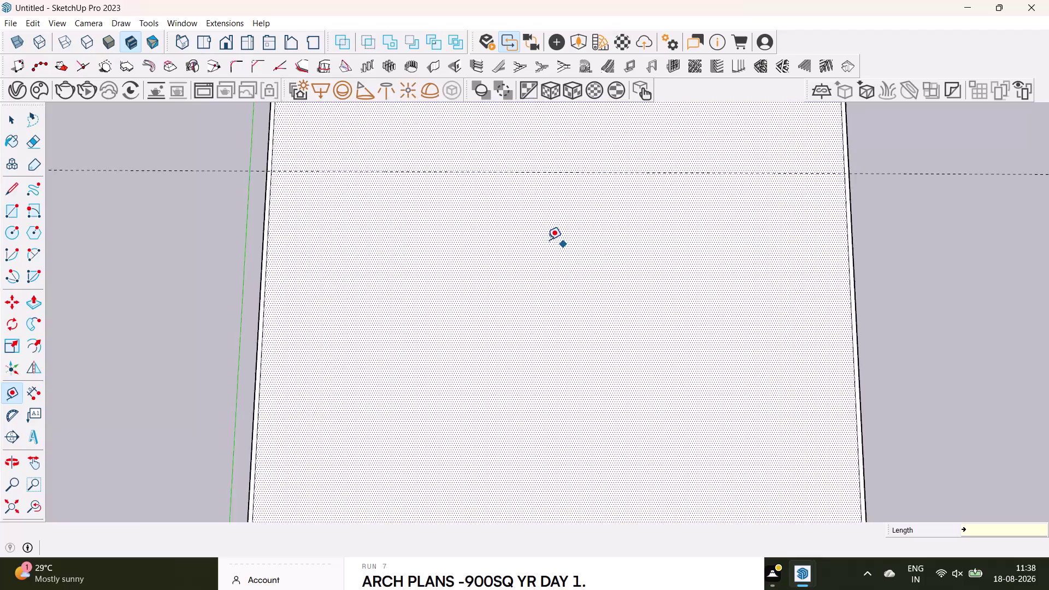
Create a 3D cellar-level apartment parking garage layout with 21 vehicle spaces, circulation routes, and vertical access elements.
Pan to the floor's top edge, cancelling and undoing a stray measurement.
scroll(down, 3)
scroll(up, 3)
middle_drag(512, 210, 580, 269)
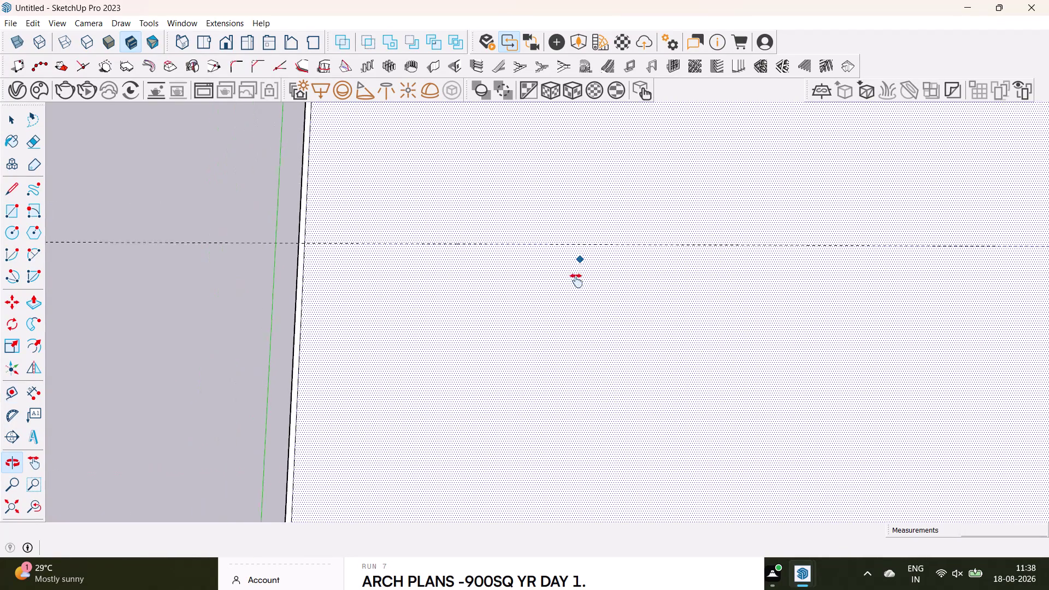
middle_drag(580, 270, 532, 335)
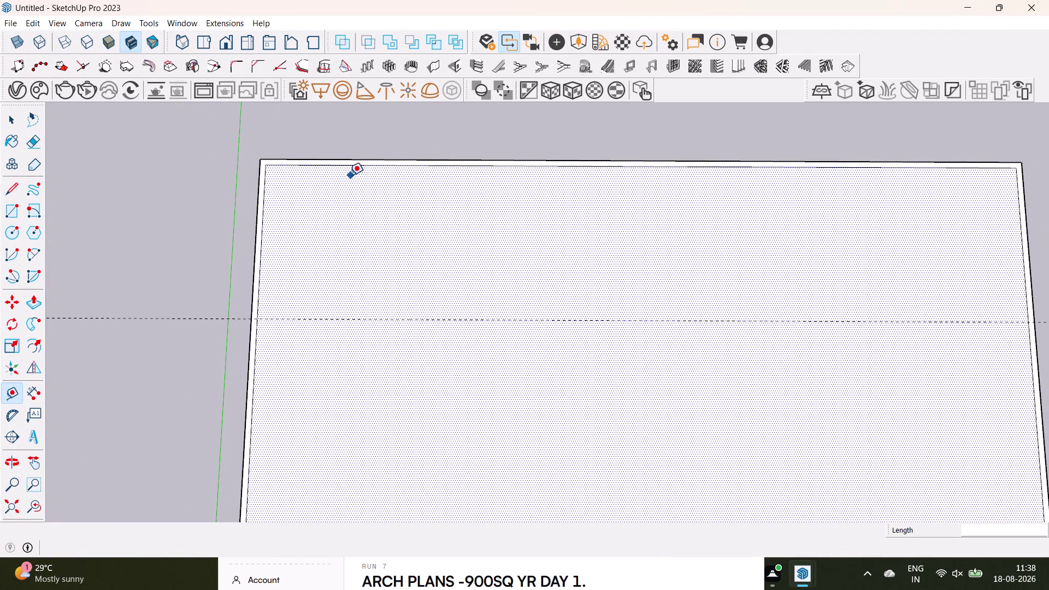
key(space)
key(ctrl+z)
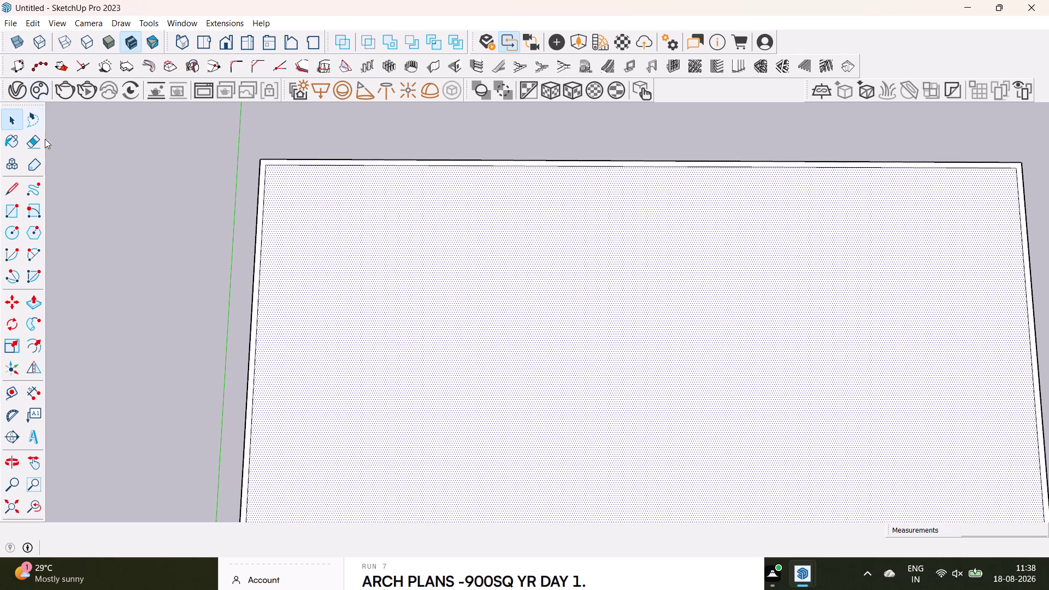
Try a 9" guide offset from the top edge, then undo it.
click(11, 395)
scroll(up, 3)
click(421, 161)
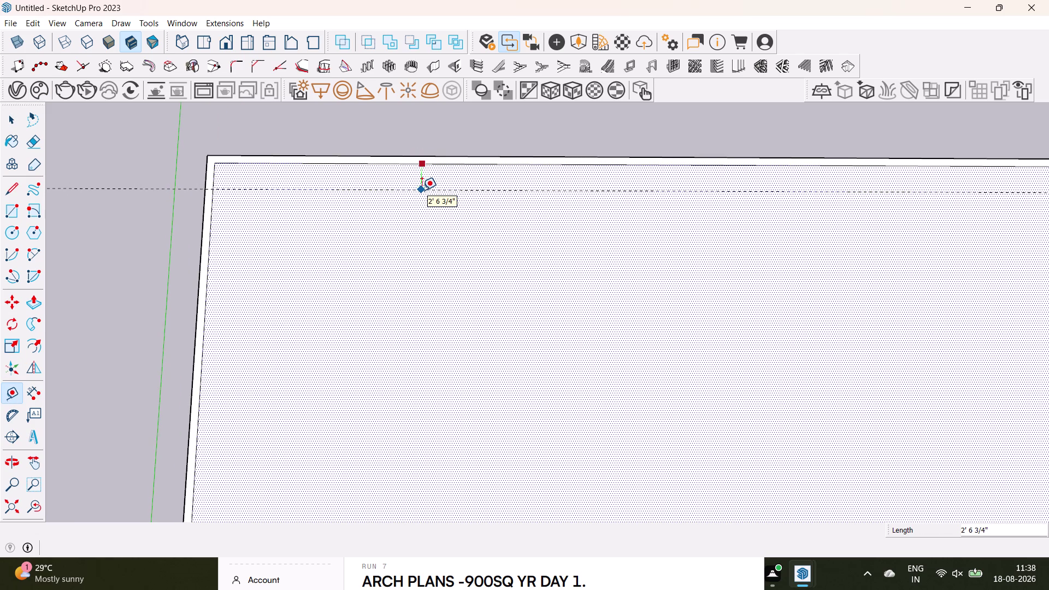
key(9)
key(shift+quotedbl)
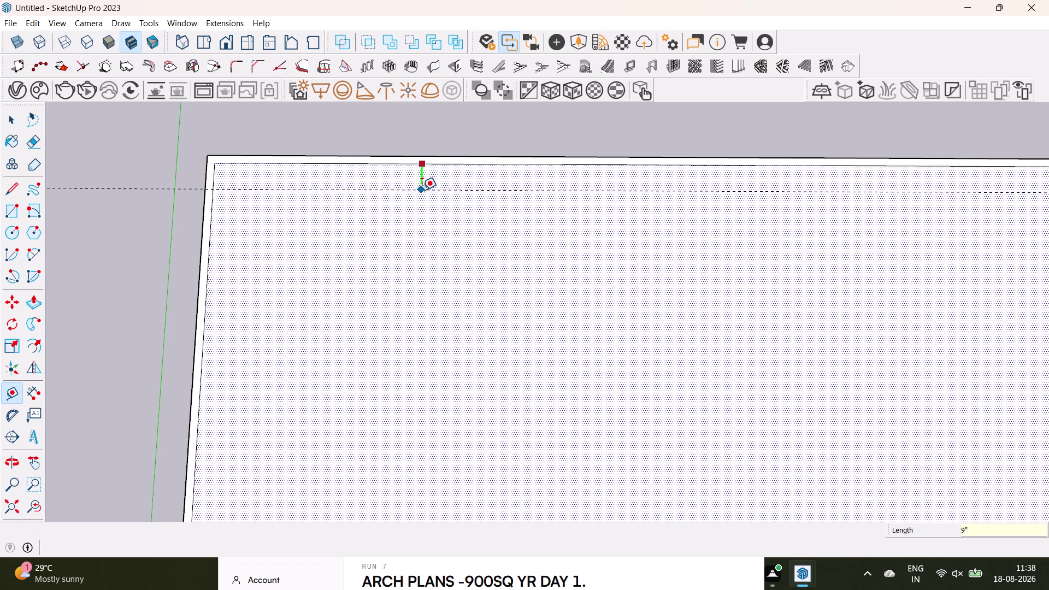
key(Return)
key(ctrl+z)
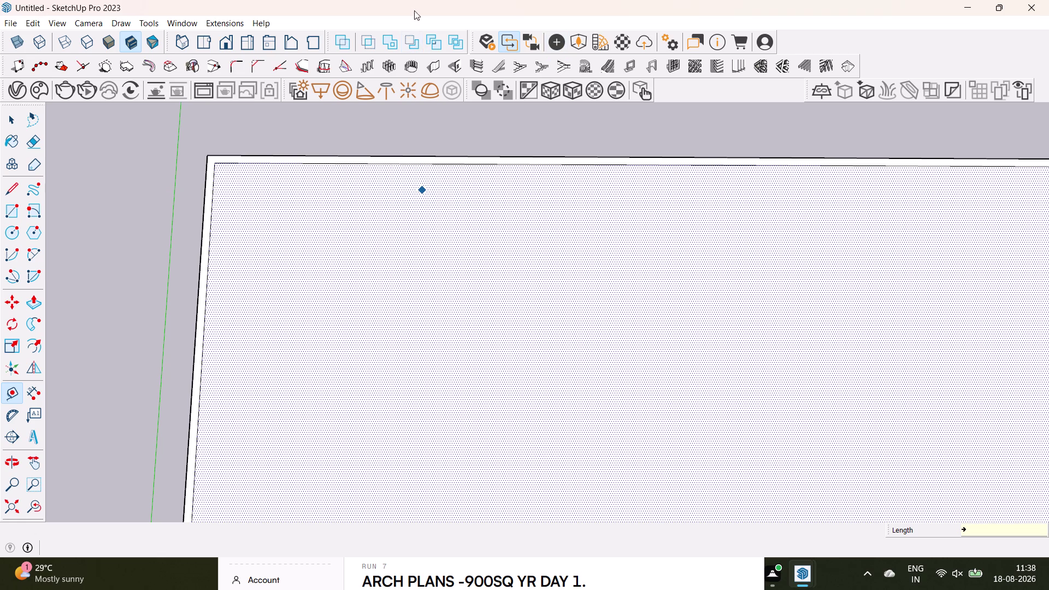
Place a guide 4' below the top edge.
click(462, 162)
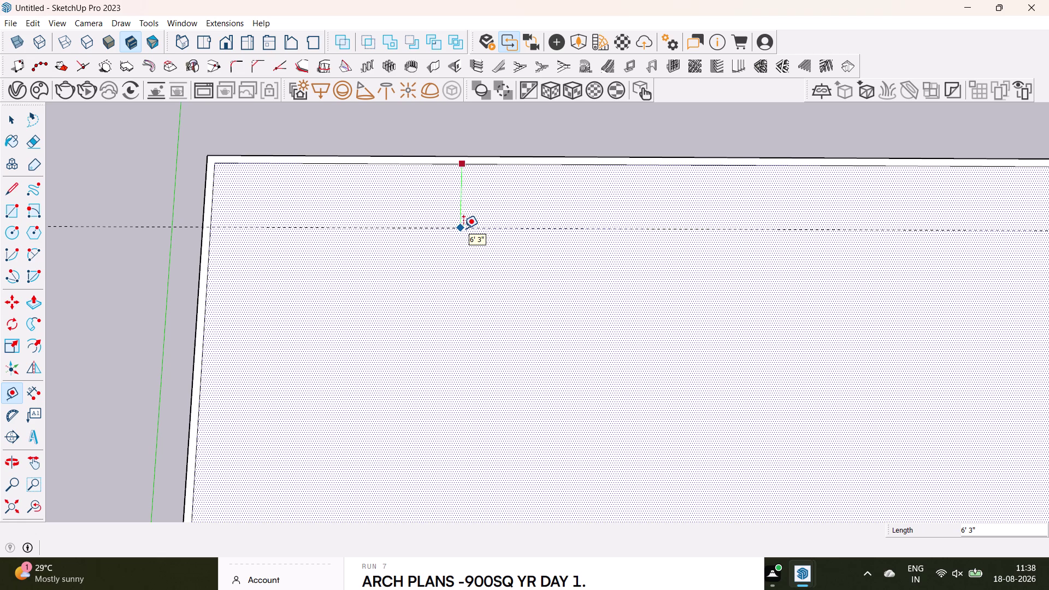
text(4')
key(Return)
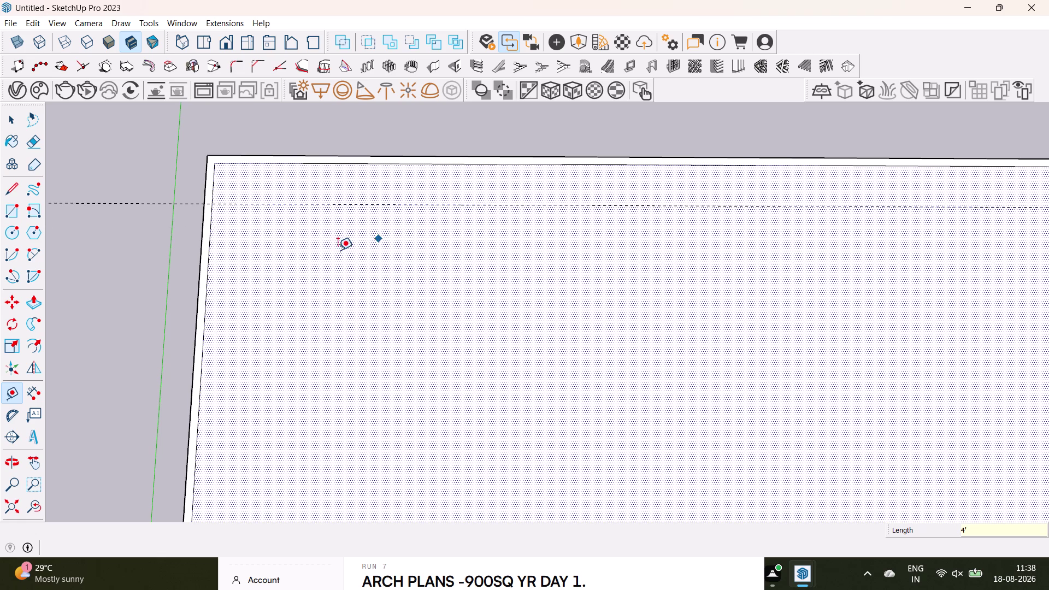
scroll(down, 3)
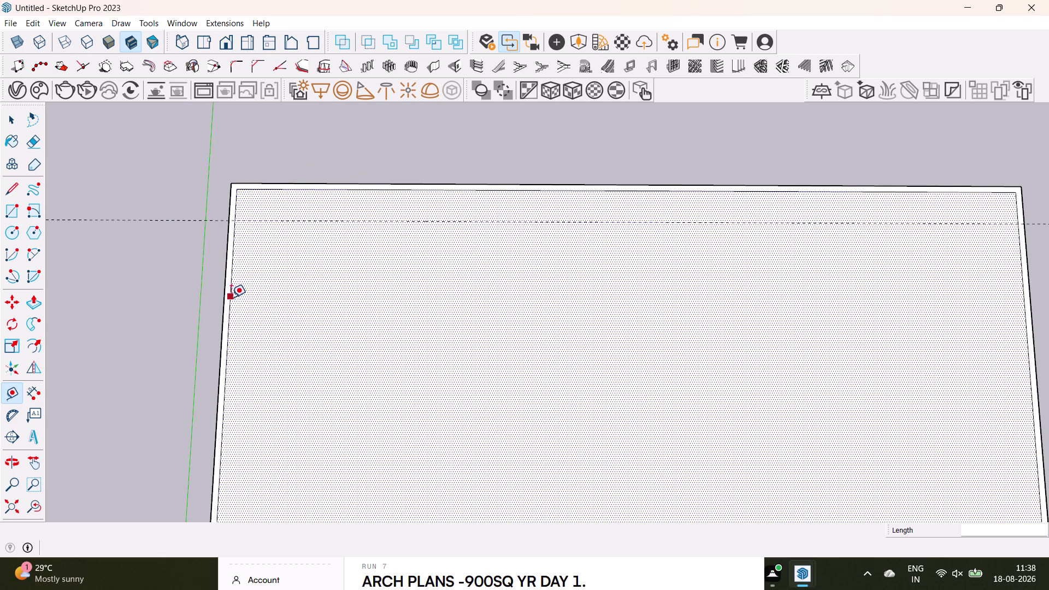
Place a guide 20' below the upper guide, correcting a mistyped 21.
click(344, 221)
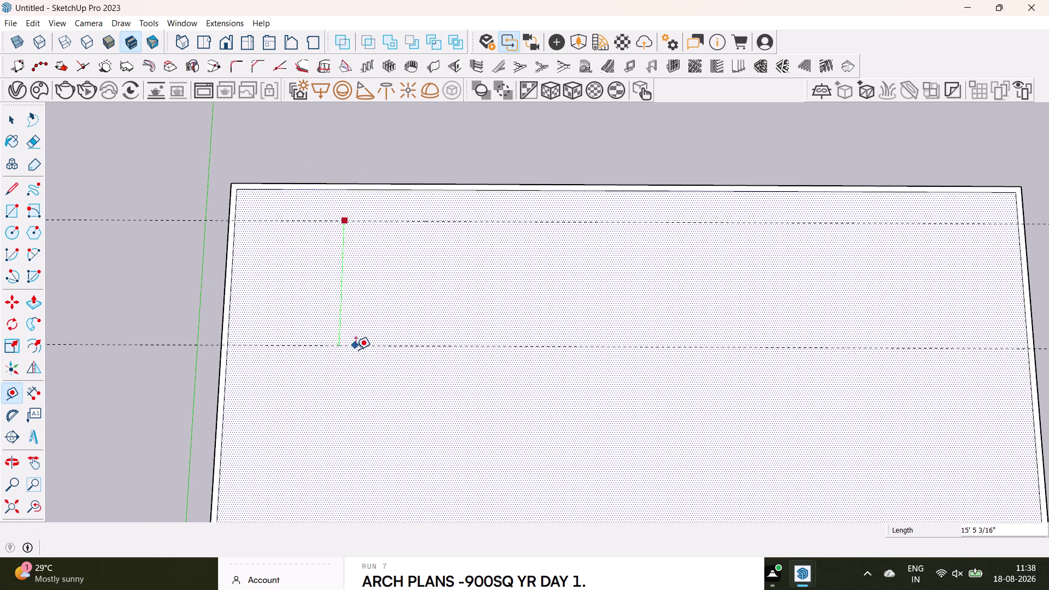
text(21)
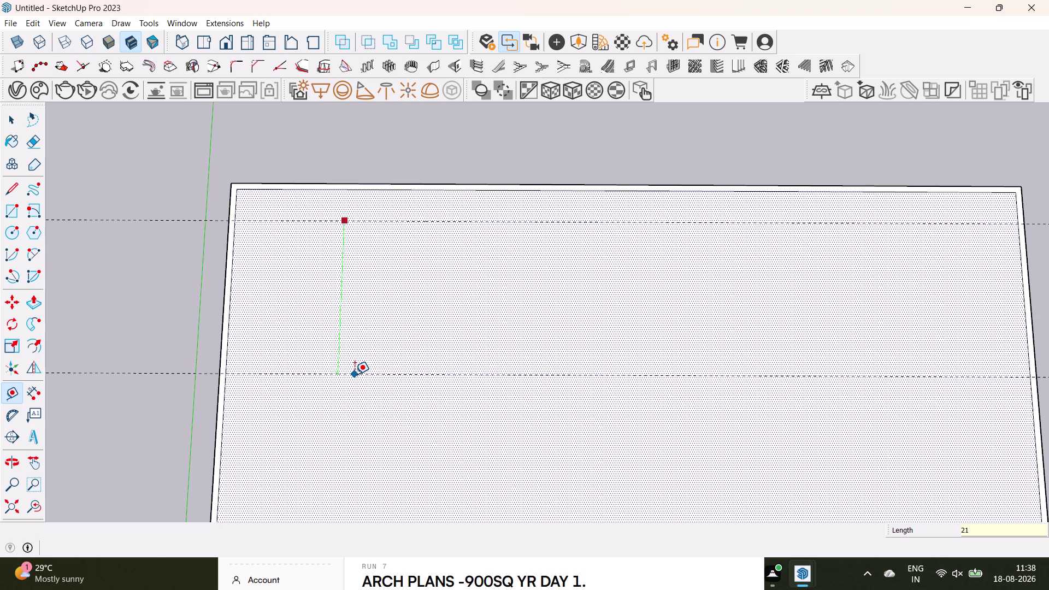
key(BackSpace)
key(0)
key(apostrophe)
key(Return)
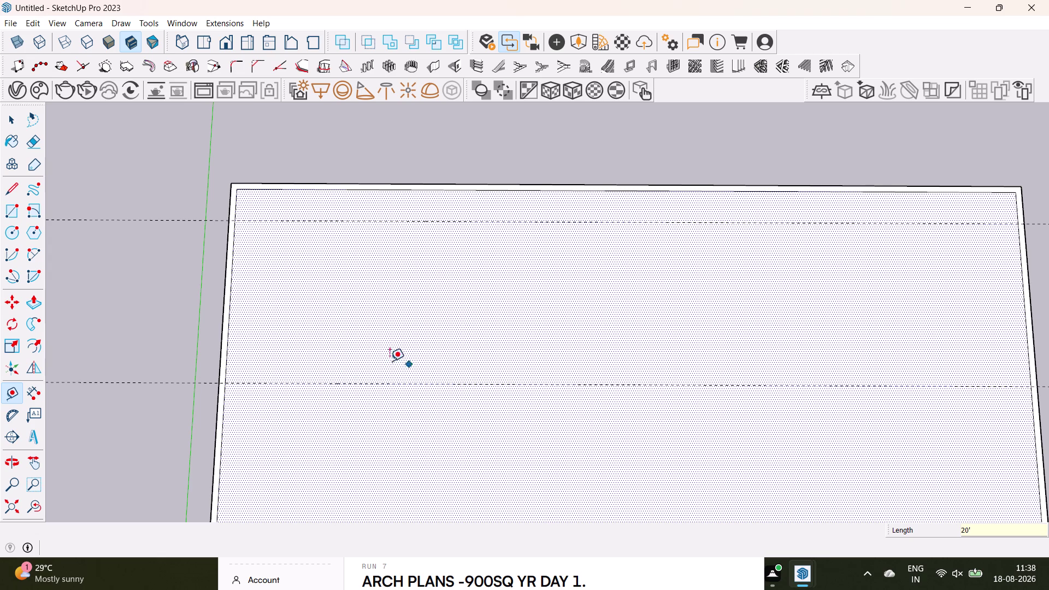
Add a 9" wall-thickness guide below the new middle guide.
click(413, 383)
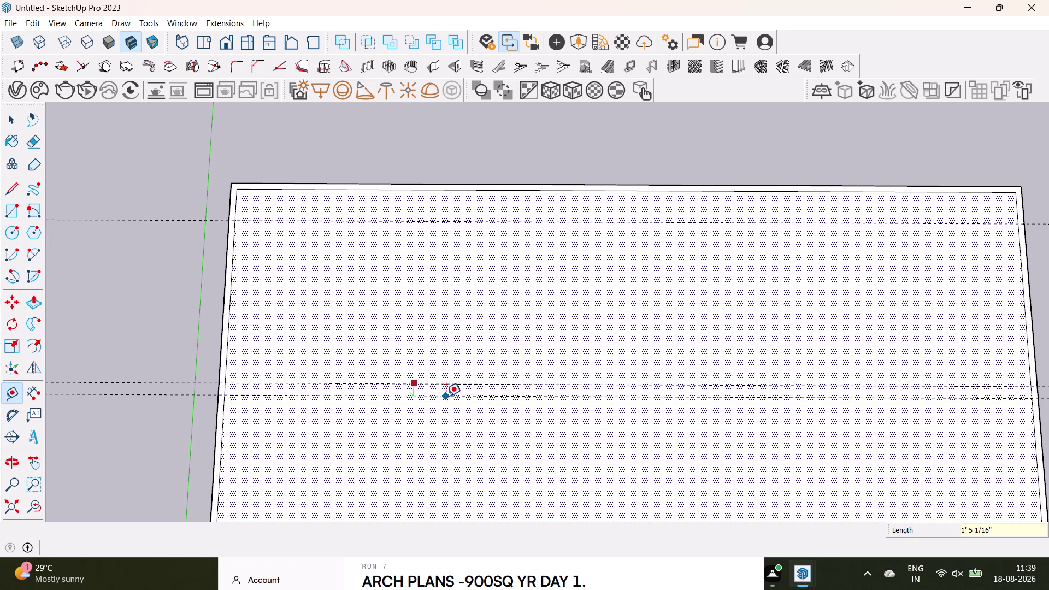
text(9")
key(Return)
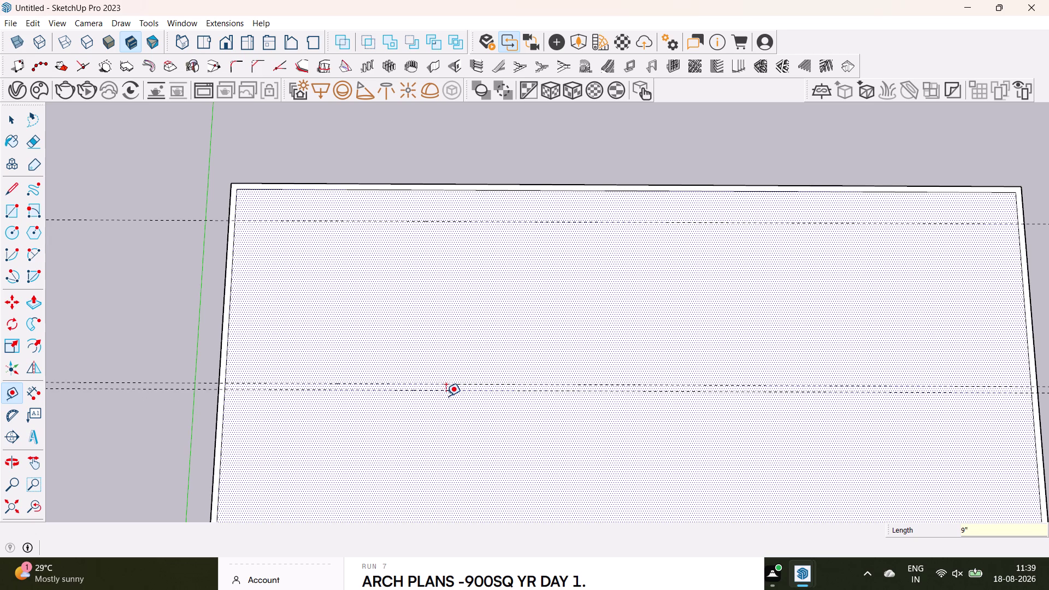
scroll(down, 3)
Place a guide 15' below the lower middle guide and frame the bottom edge.
middle_drag(487, 433, 488, 308)
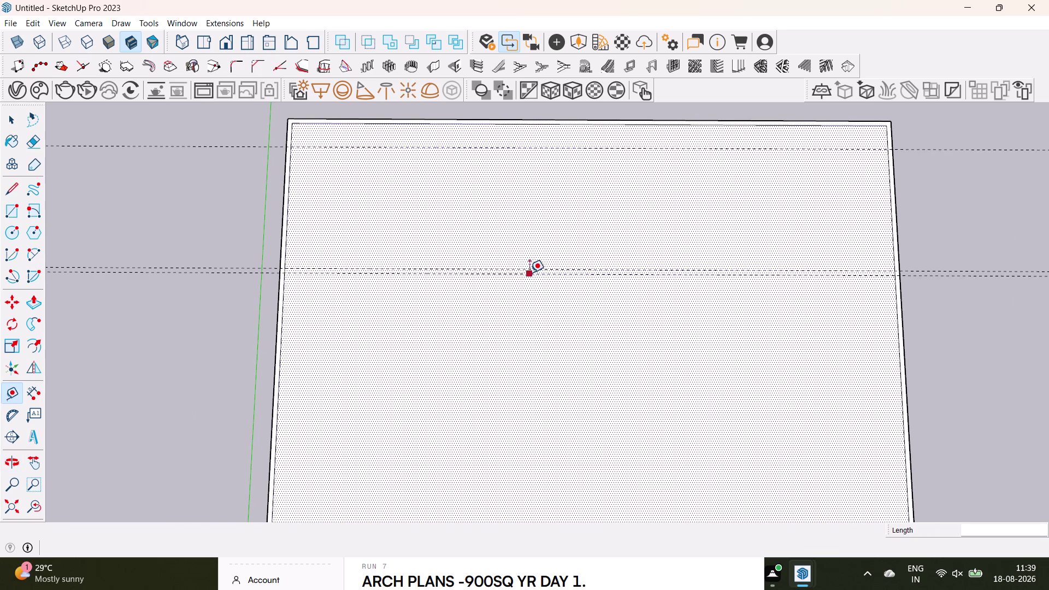
click(529, 273)
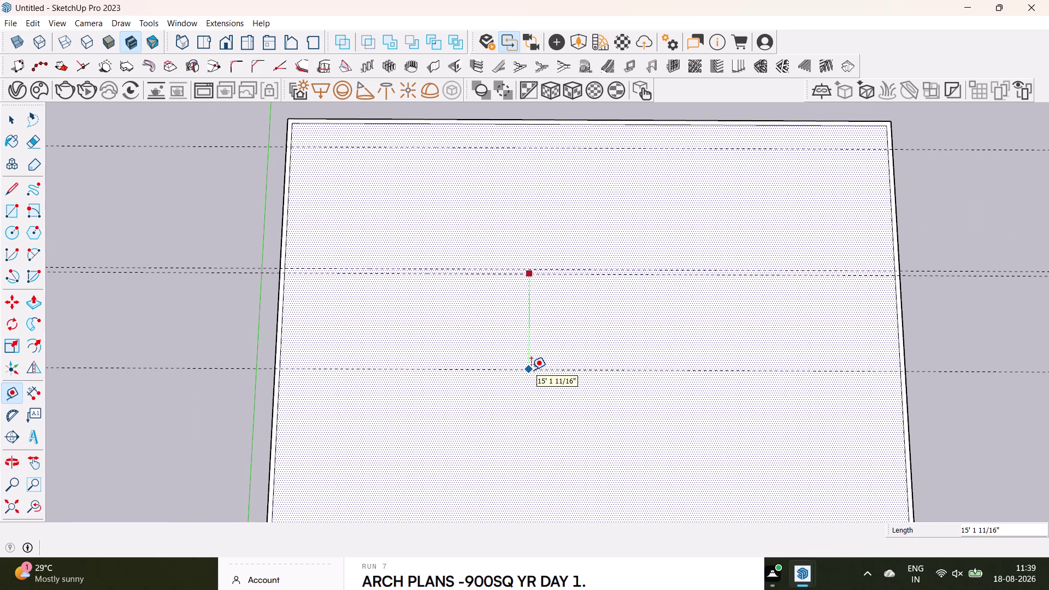
text(1)
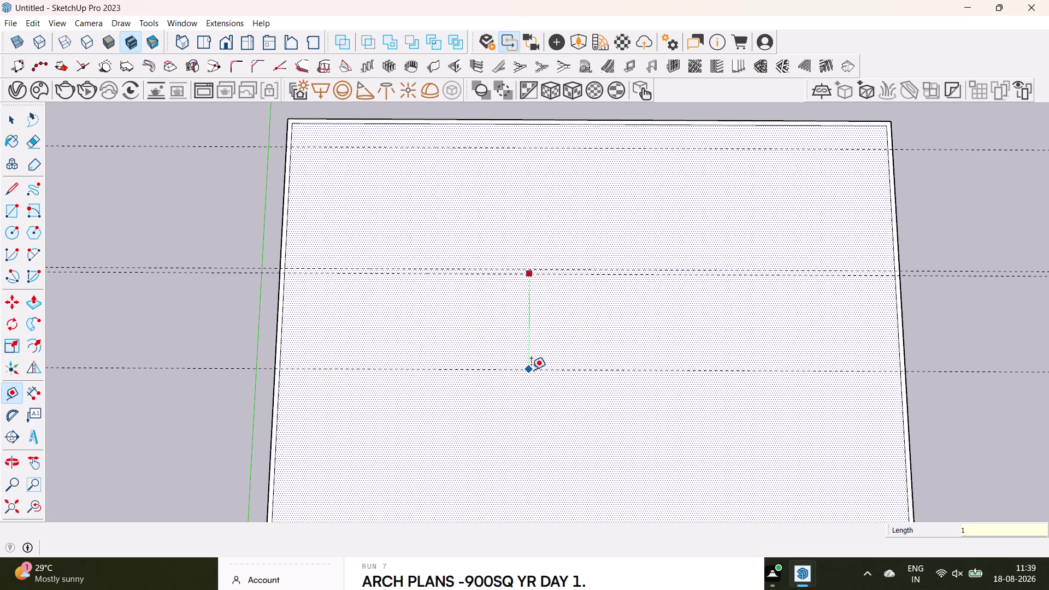
text(5')
key(Return)
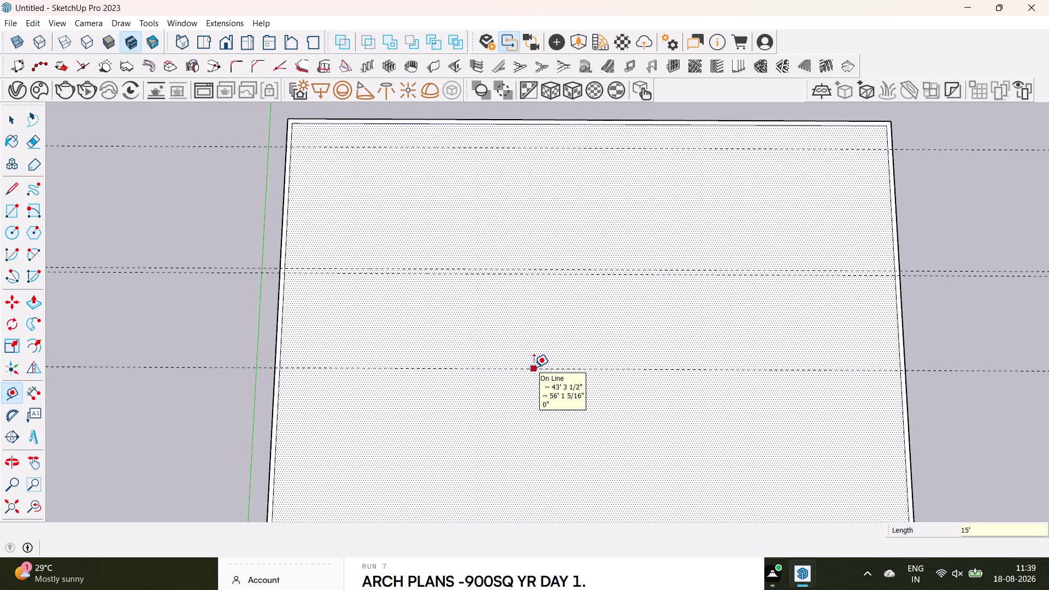
scroll(down, 3)
middle_drag(500, 428, 501, 404)
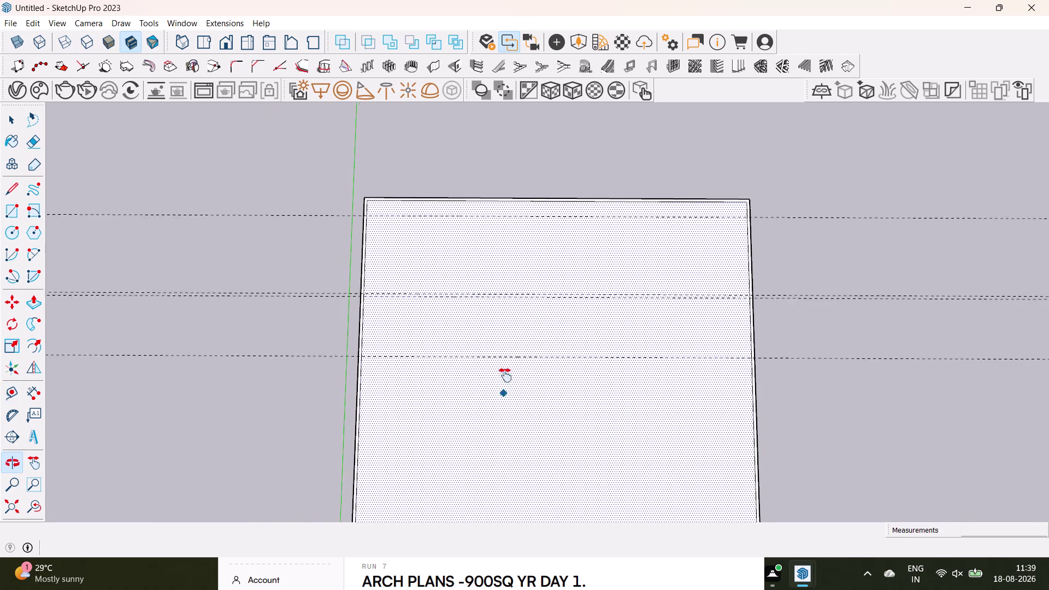
middle_drag(501, 403, 511, 284)
Place trial vertical guides from the left edge, then undo them.
click(368, 342)
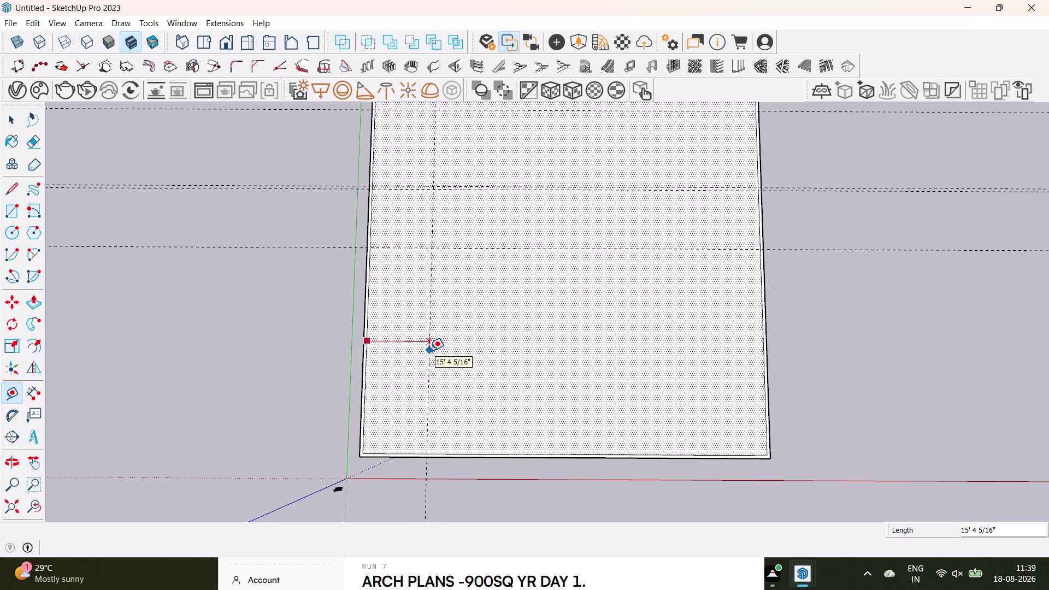
click(438, 356)
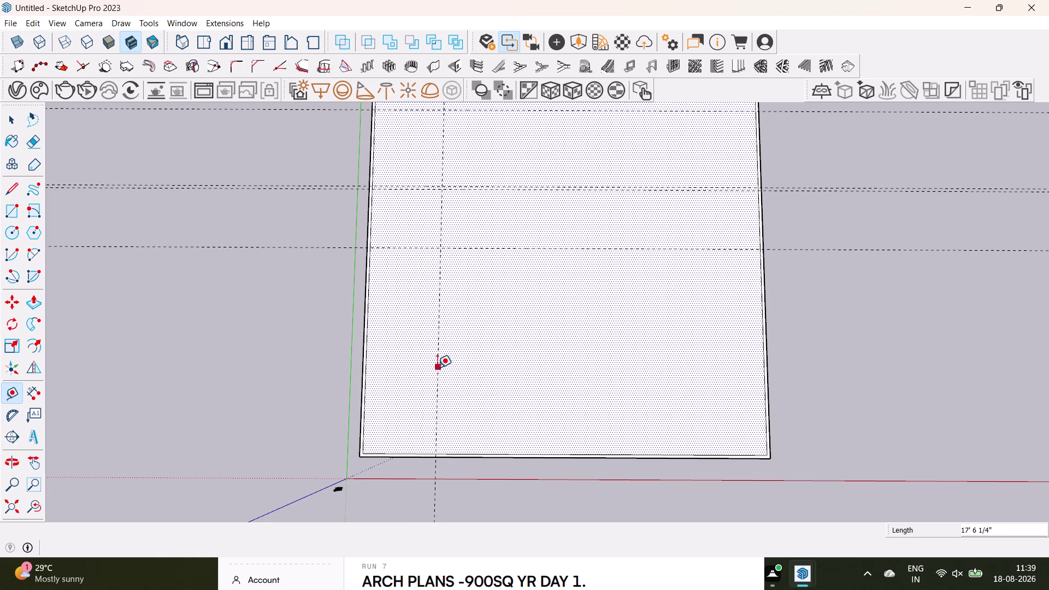
click(435, 366)
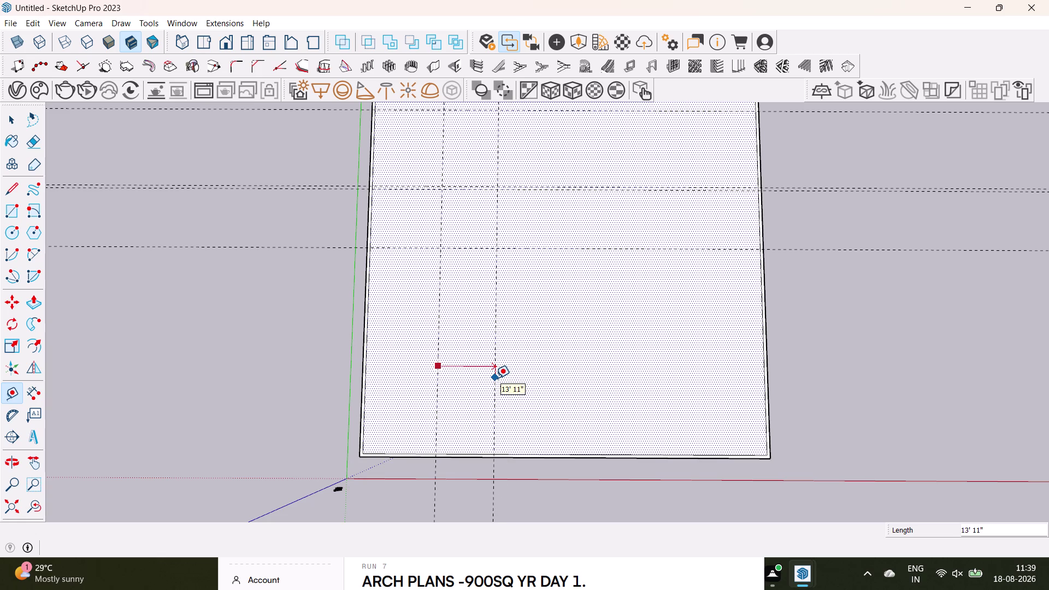
click(493, 379)
drag(495, 381, 503, 383)
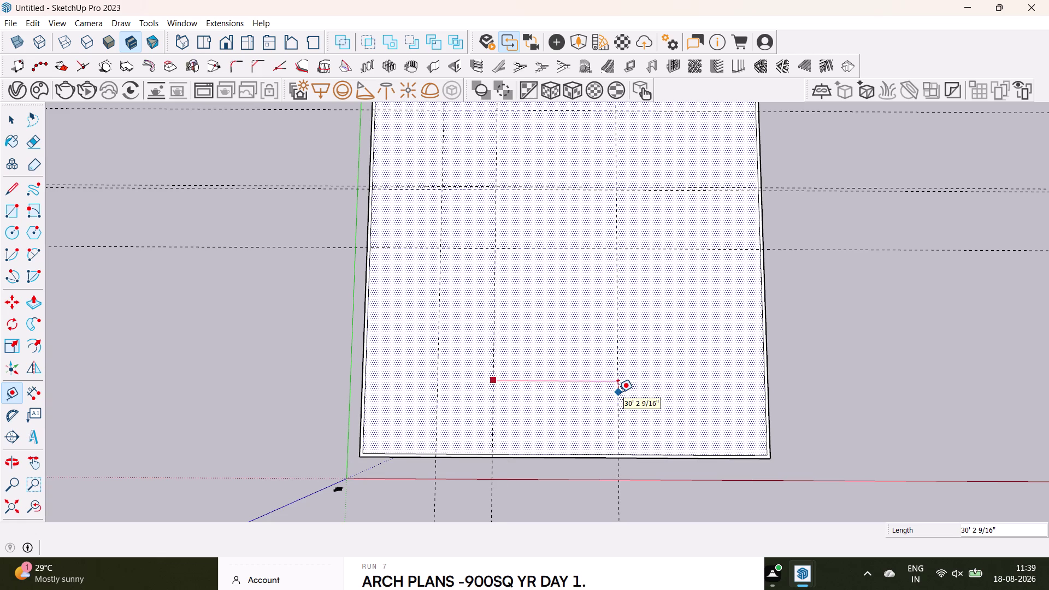
key(ctrl+z)
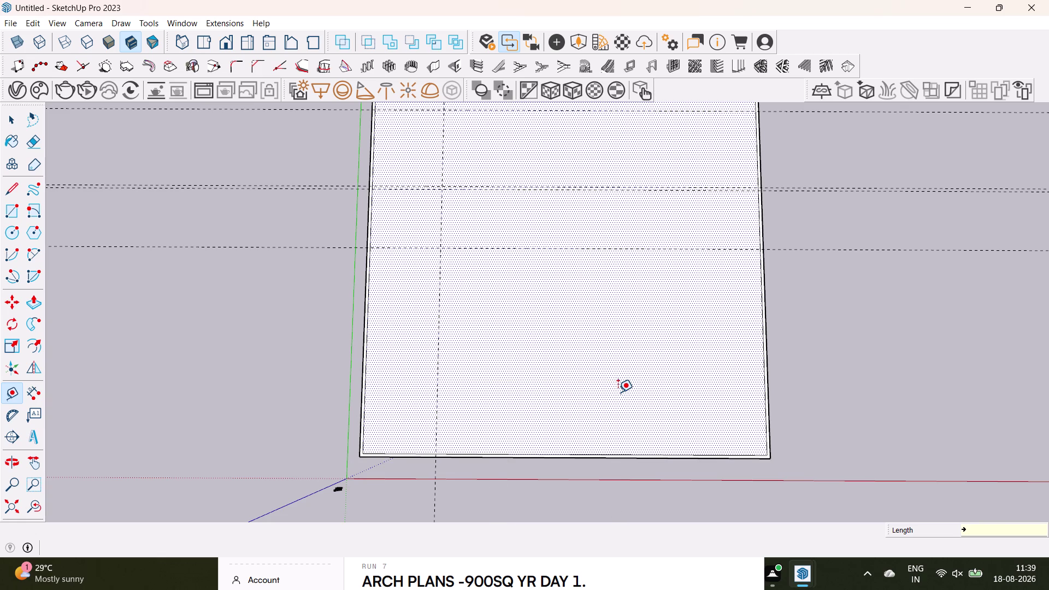
key(ctrl+z)
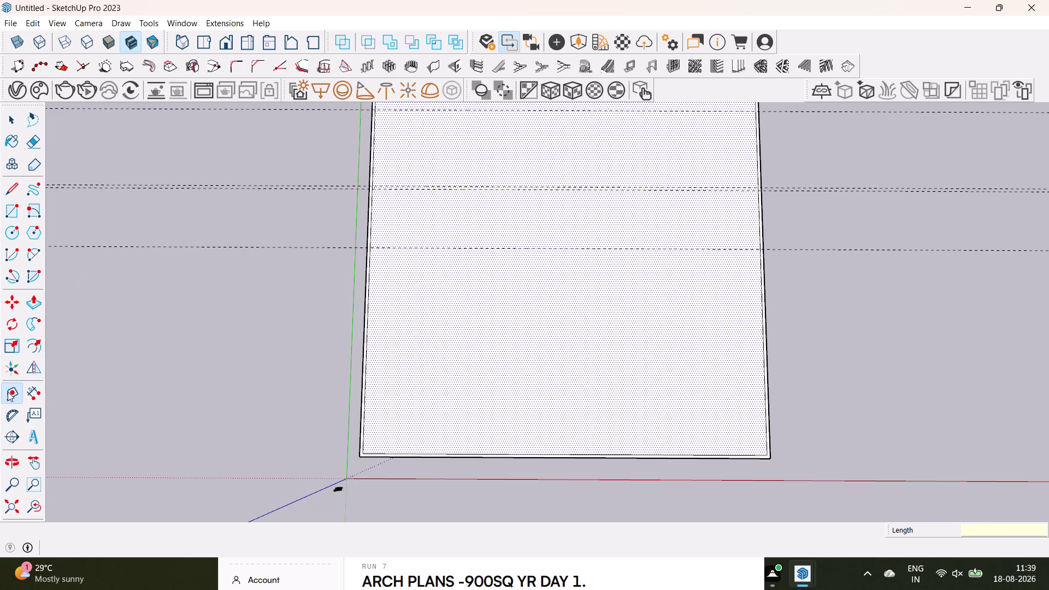
Place one vertical guide in from the left edge and one in from the right.
click(6, 389)
drag(364, 353, 376, 353)
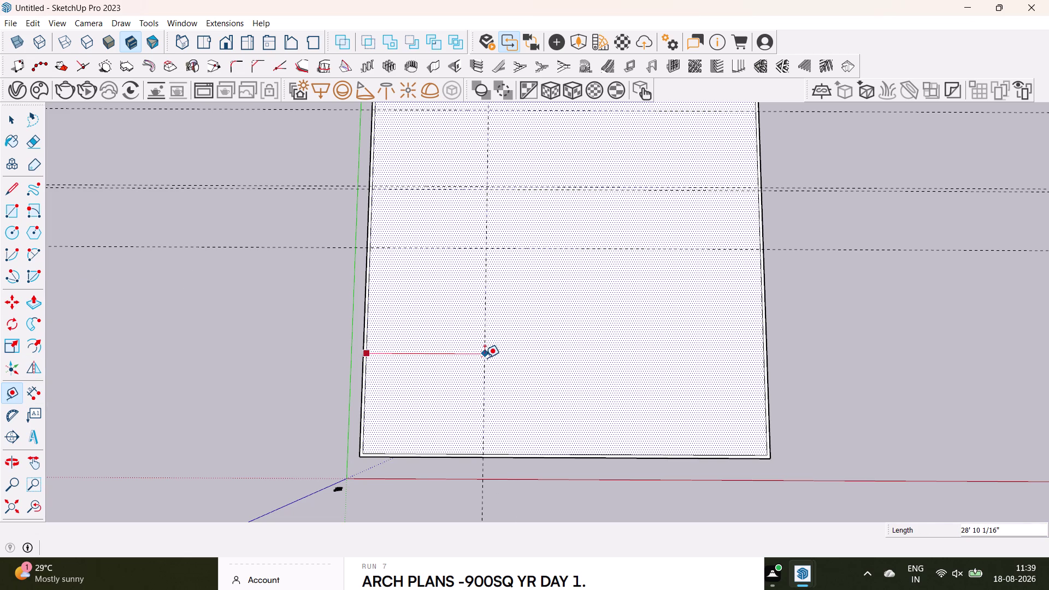
click(484, 358)
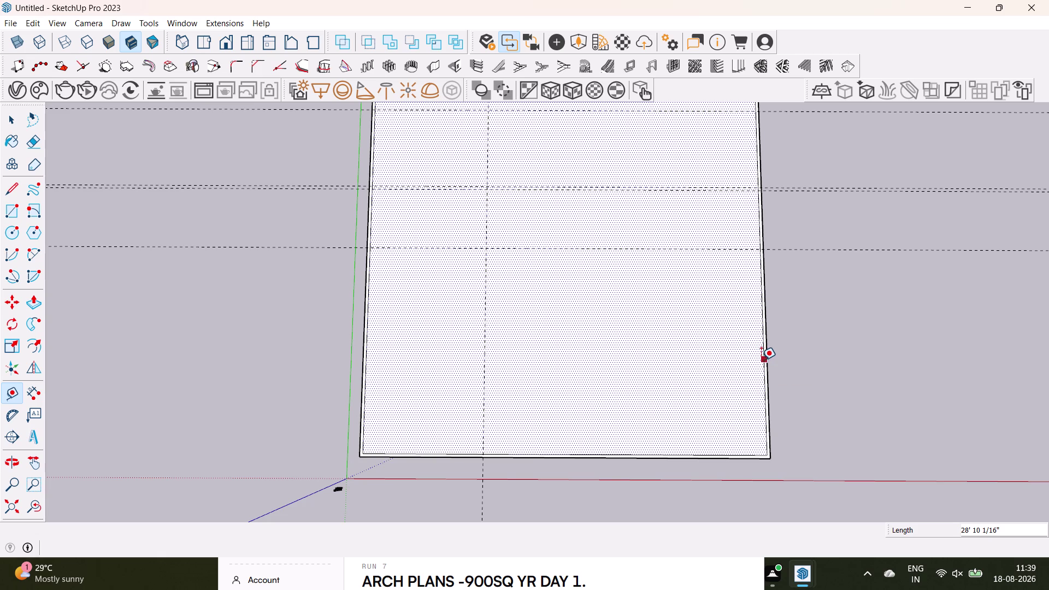
click(761, 360)
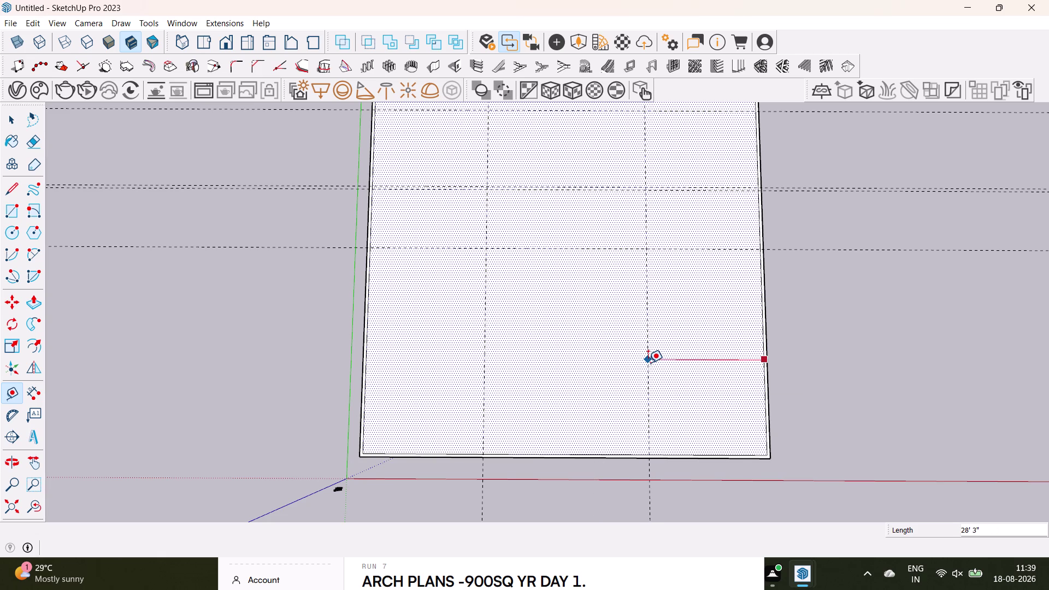
click(648, 362)
scroll(down, 3)
middle_drag(613, 346, 594, 384)
middle_drag(593, 385, 621, 160)
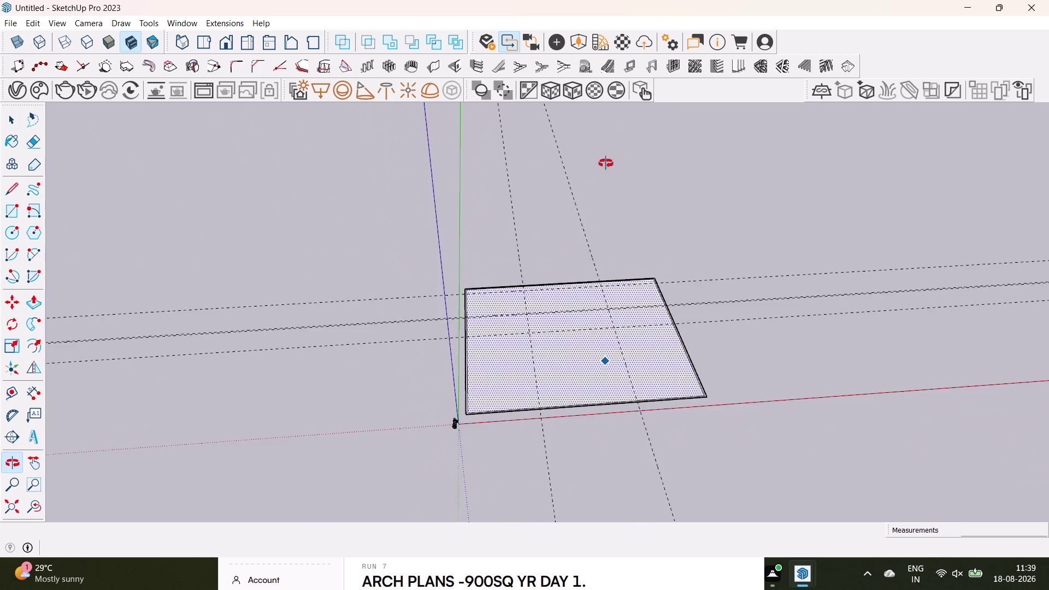
middle_drag(621, 160, 679, 339)
middle_drag(482, 439, 741, 283)
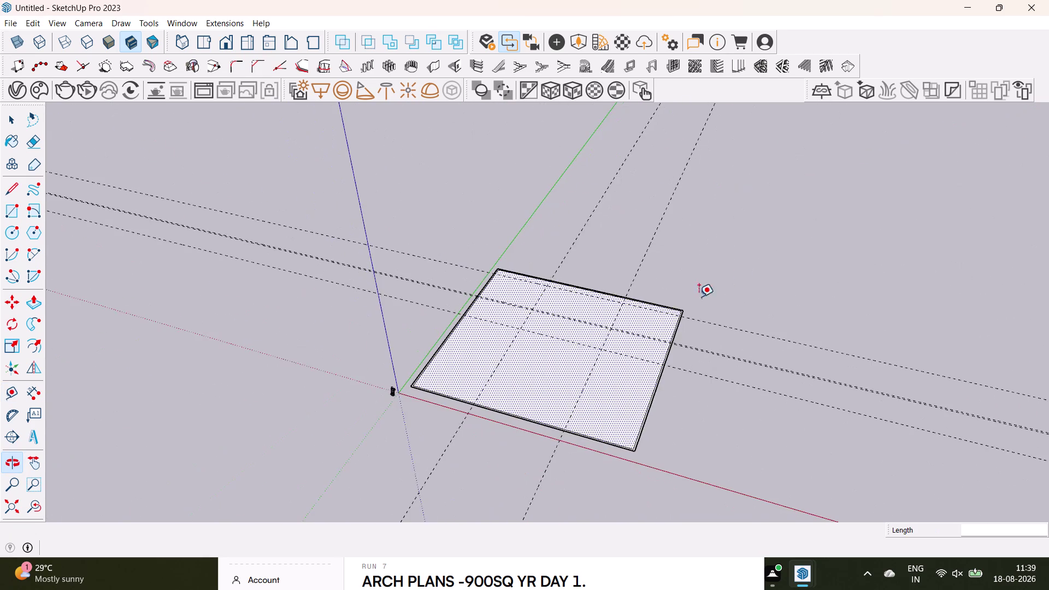
scroll(up, 3)
middle_drag(533, 379, 678, 514)
scroll(down, 3)
middle_drag(651, 399, 558, 340)
middle_drag(570, 344, 519, 352)
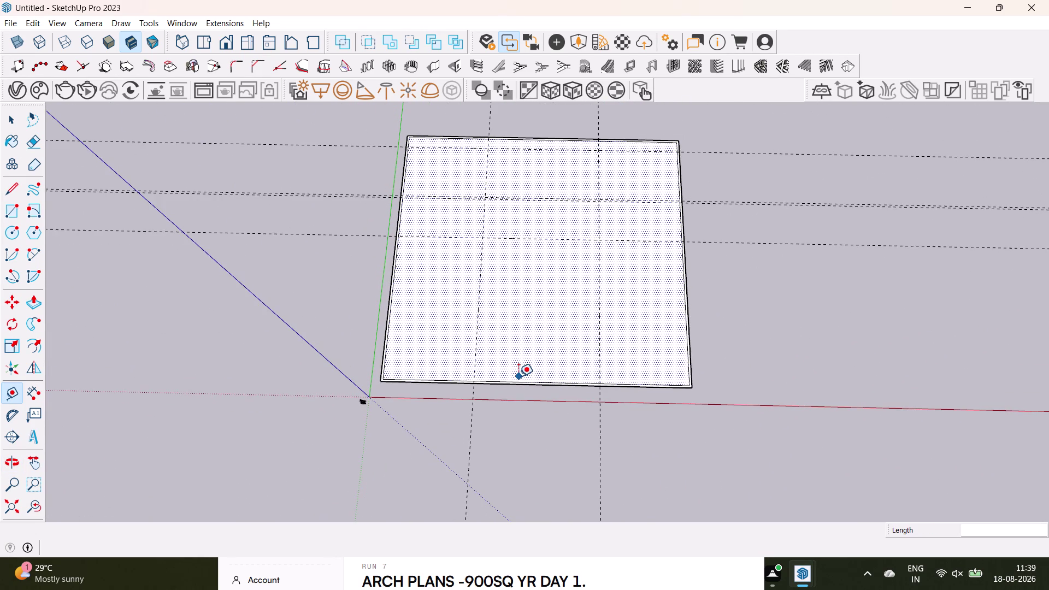
scroll(up, 3)
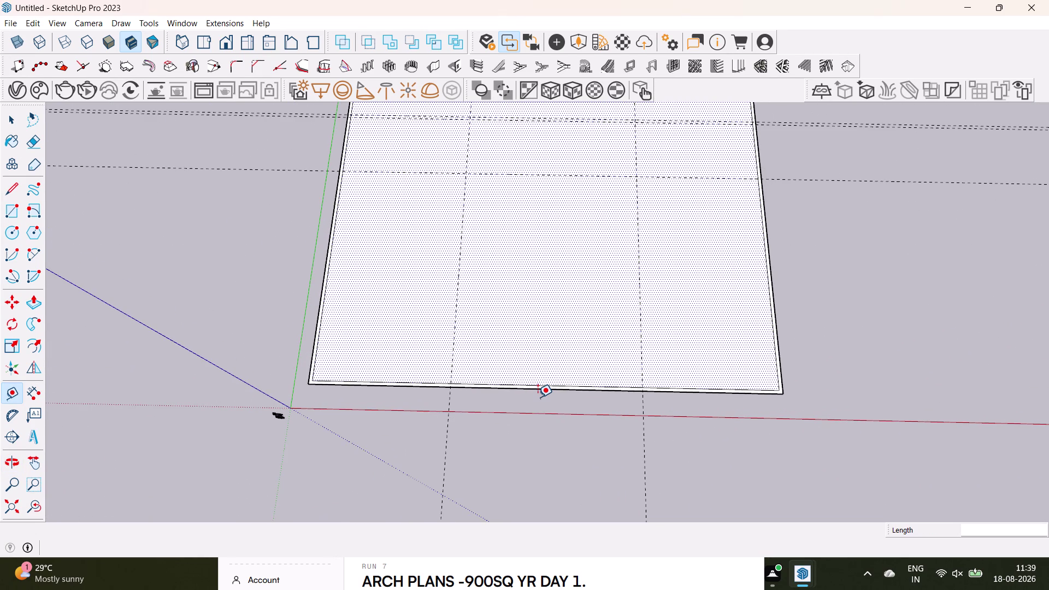
click(535, 385)
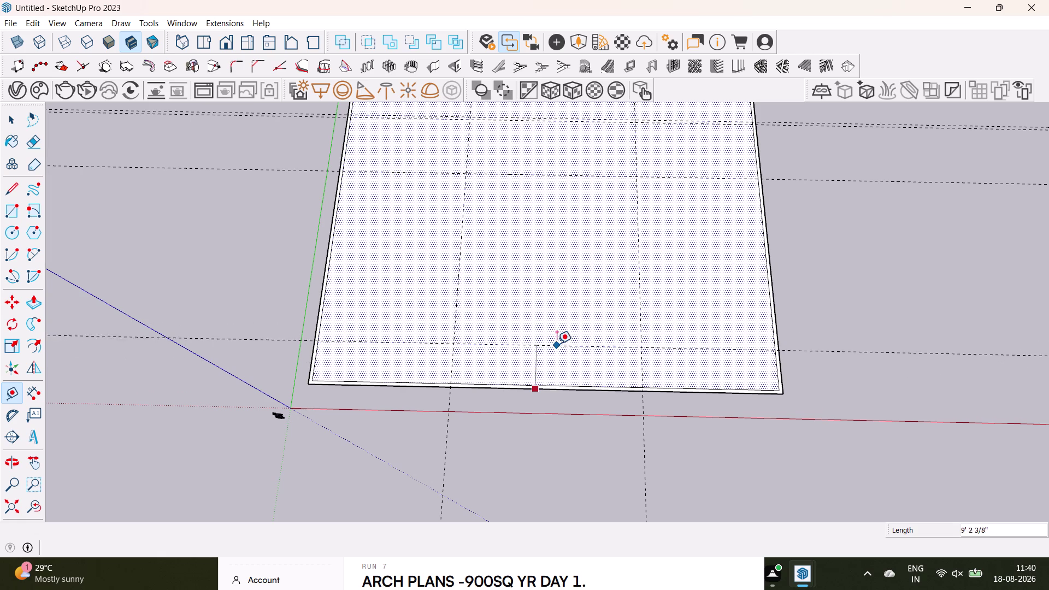
Place a guide 4' up from the bottom edge.
text(4')
key(Return)
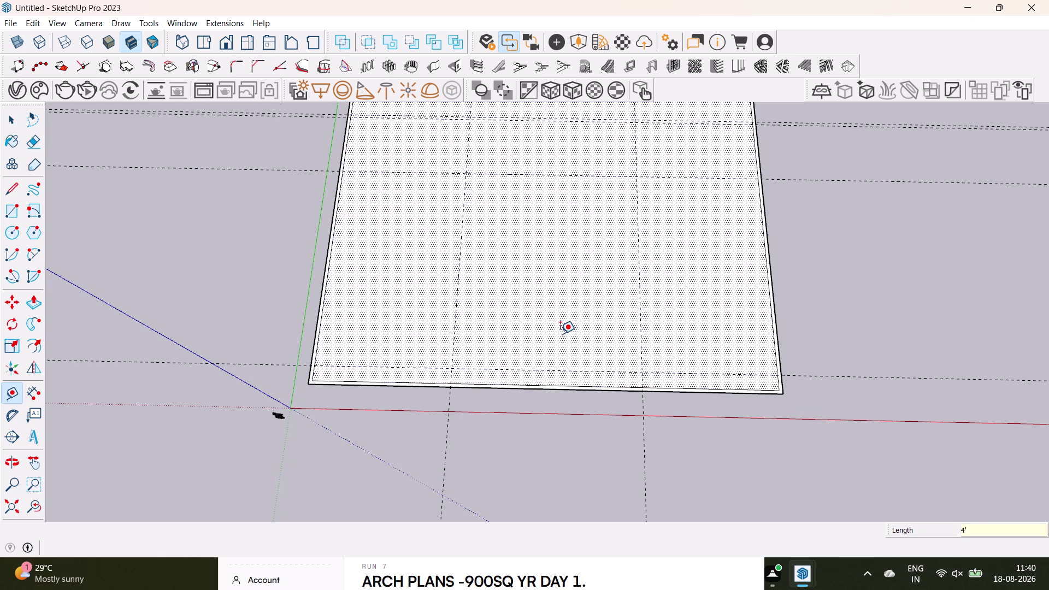
scroll(down, 3)
middle_drag(530, 304, 538, 350)
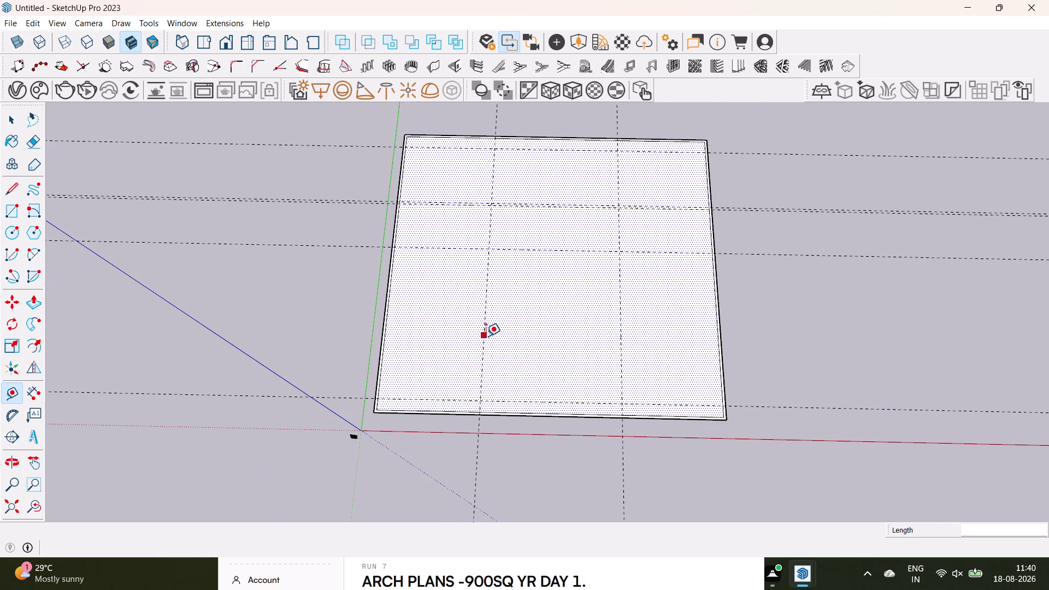
Measure two interior vertical guides across the face.
click(486, 338)
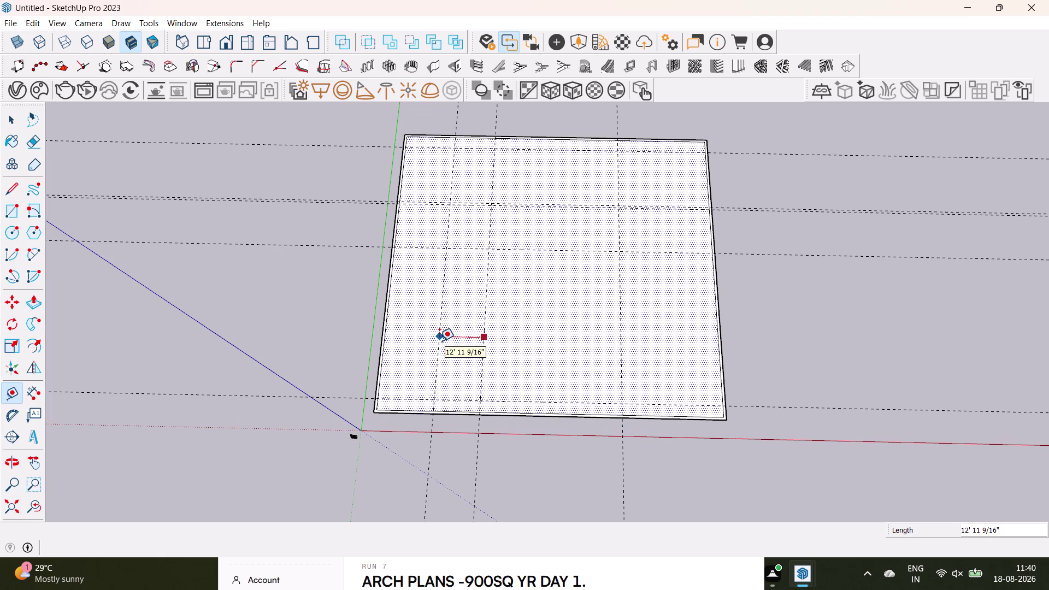
click(439, 341)
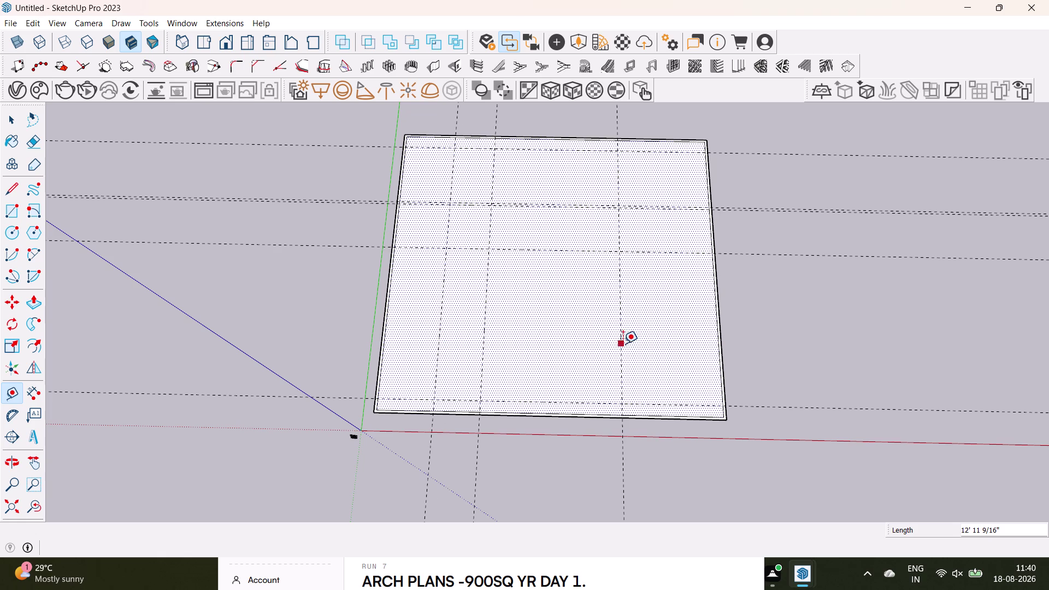
click(623, 344)
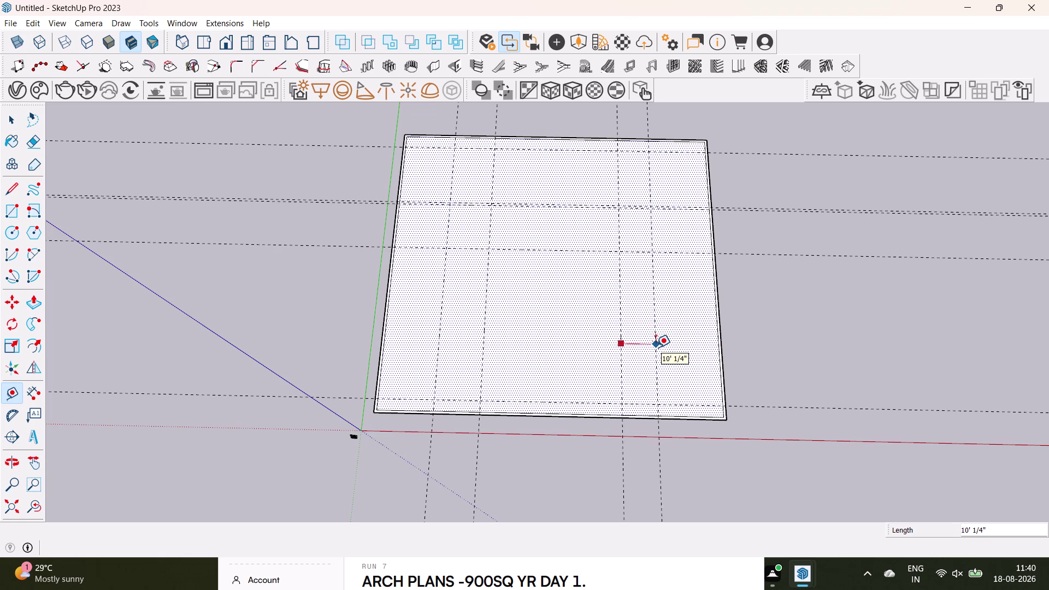
click(656, 348)
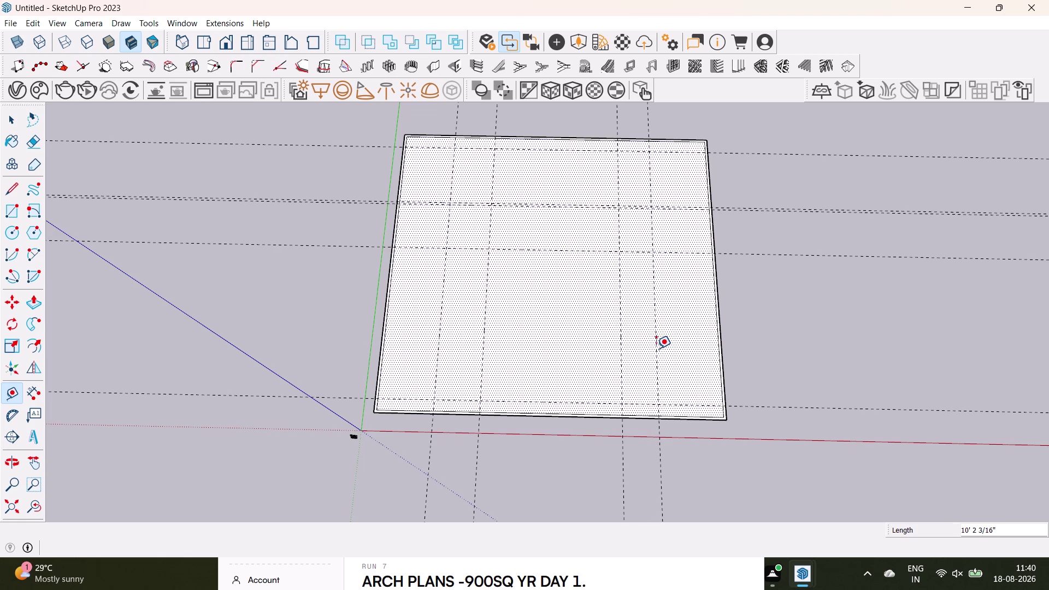
middle_drag(520, 315, 514, 357)
Undo all nine guides until only the plain 8,718.7 sq ft rectangle remains.
middle_drag(530, 338, 538, 415)
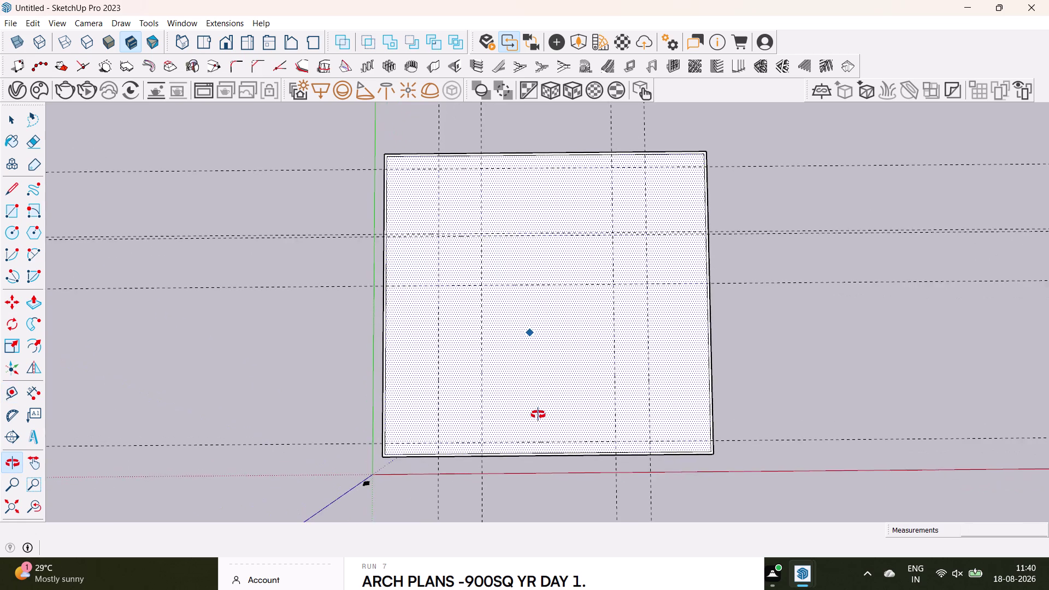
middle_drag(538, 414, 518, 290)
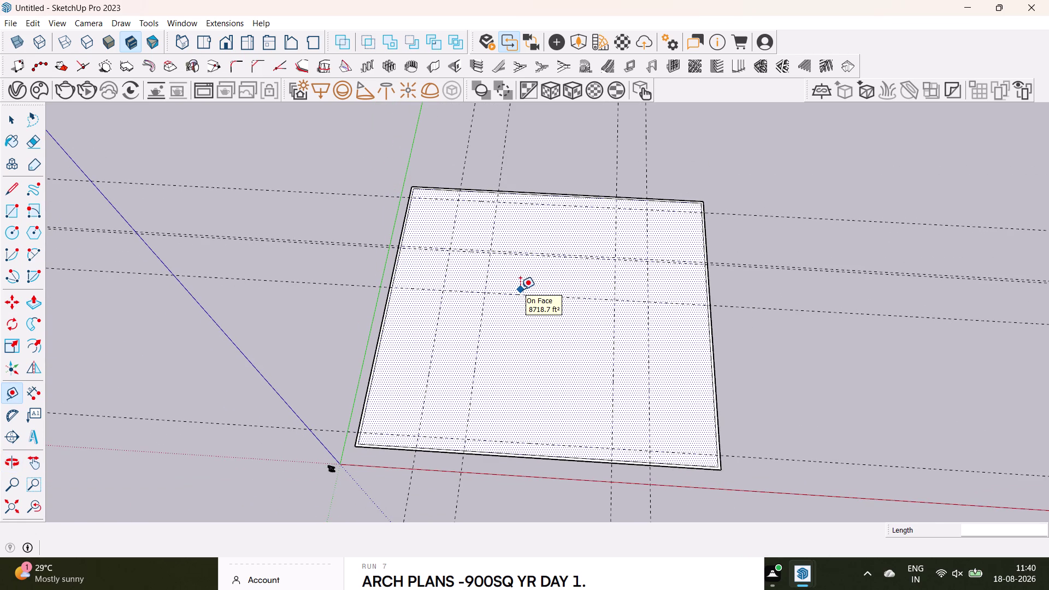
key(ctrl+z)
key(ctrl+z)
key(ctrl+z)
key(ctrl+z)
key(ctrl+z)
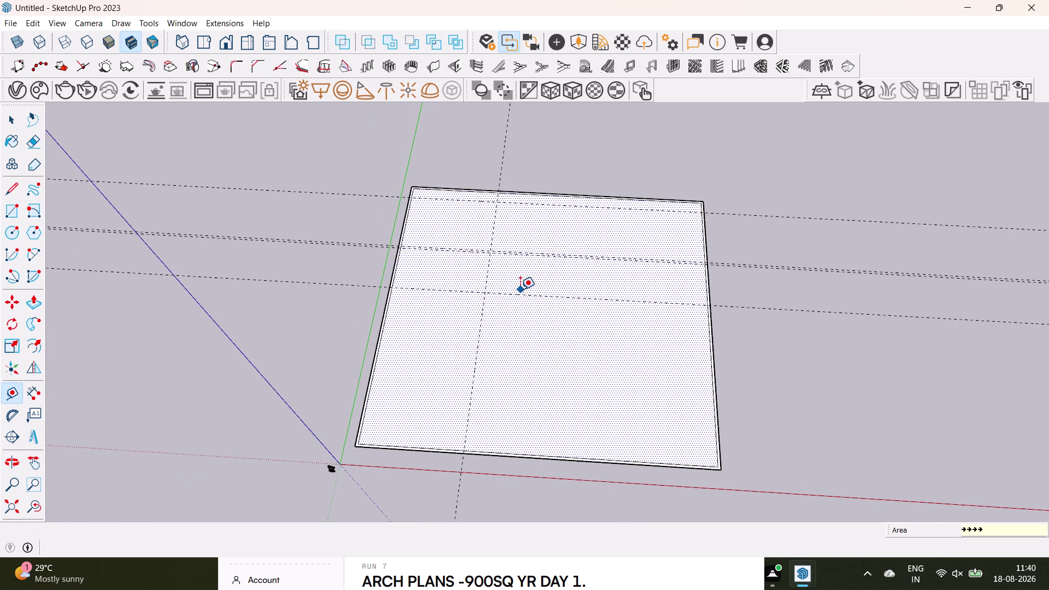
key(ctrl+z)
key(ctrl+z)
key(ctrl+z)
middle_drag(565, 311, 566, 424)
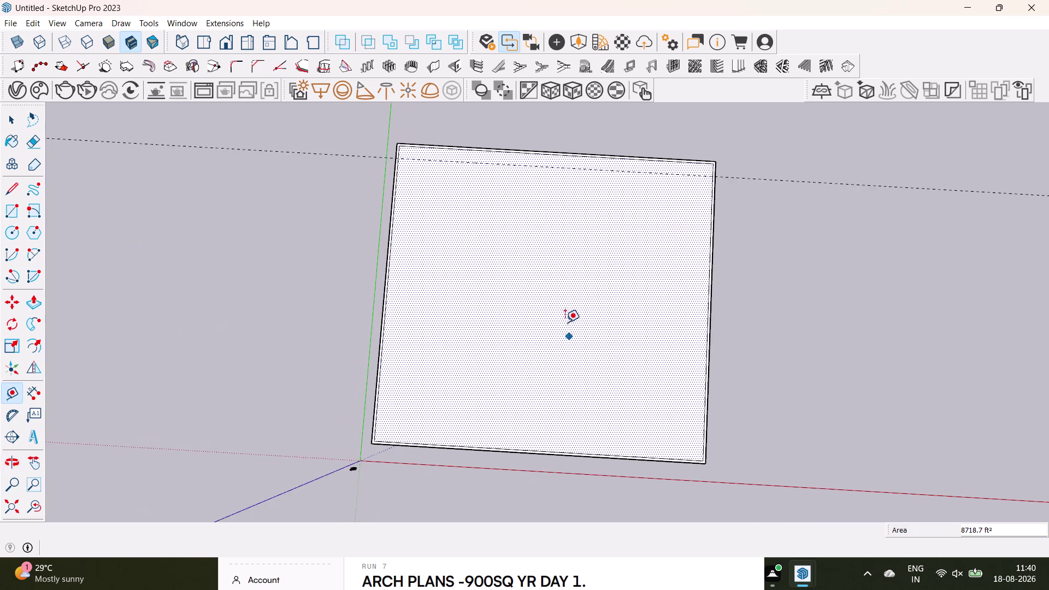
scroll(up, 3)
middle_drag(555, 273, 538, 377)
key(ctrl+z)
scroll(up, 3)
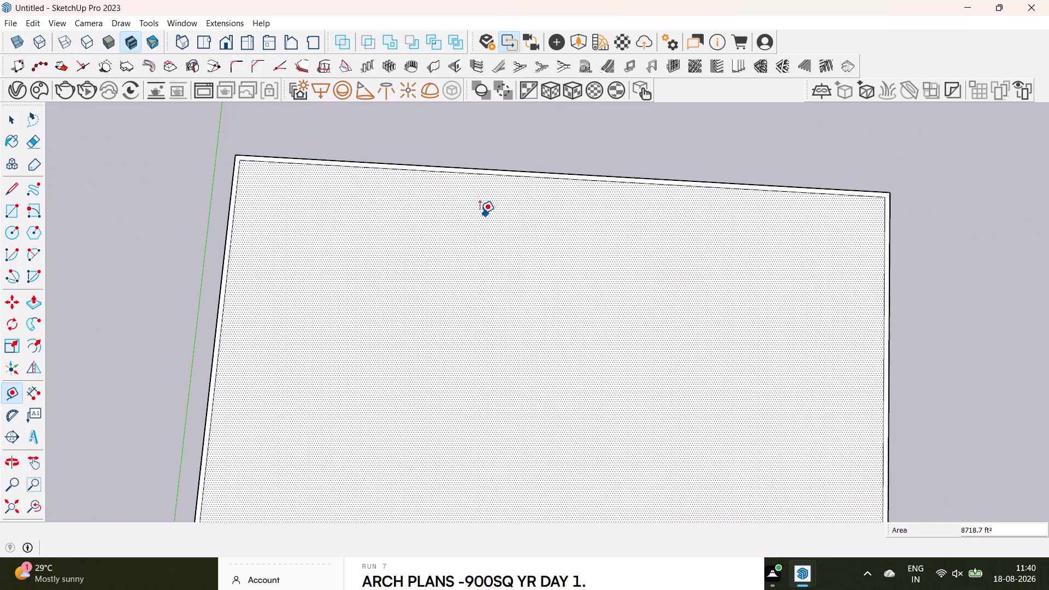
scroll(down, 3)
scroll(down, 3)
middle_drag(497, 335, 509, 267)
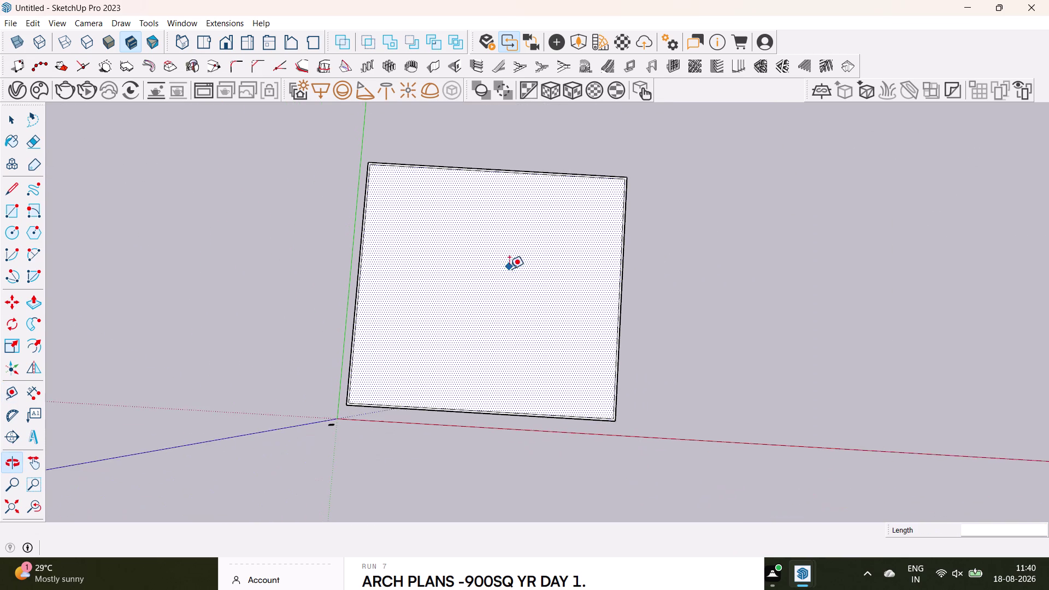
middle_drag(514, 353, 525, 259)
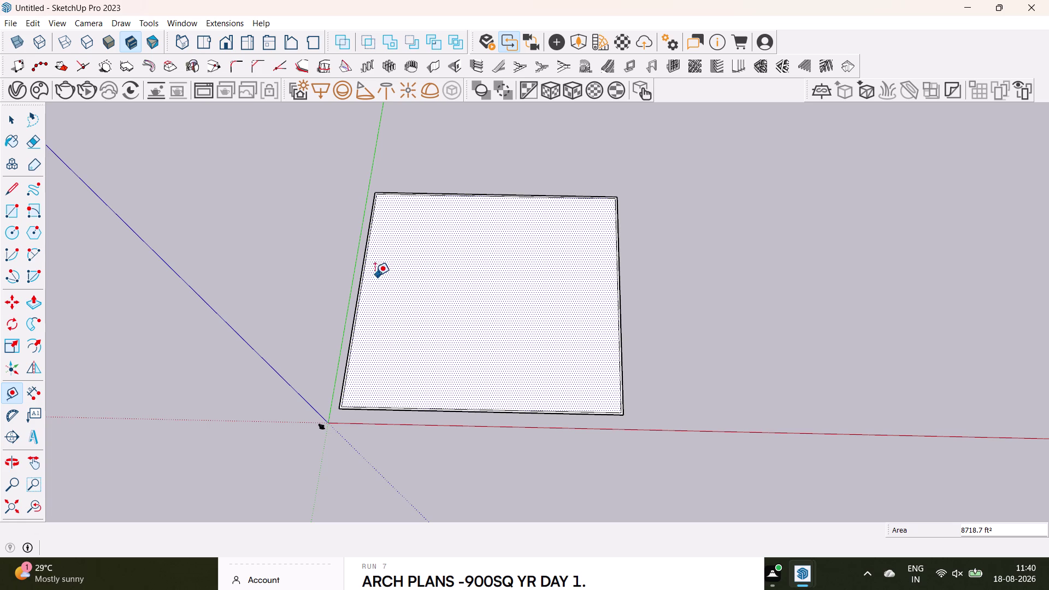
Place a guide 3' inside the left edge.
scroll(up, 3)
drag(360, 289, 367, 290)
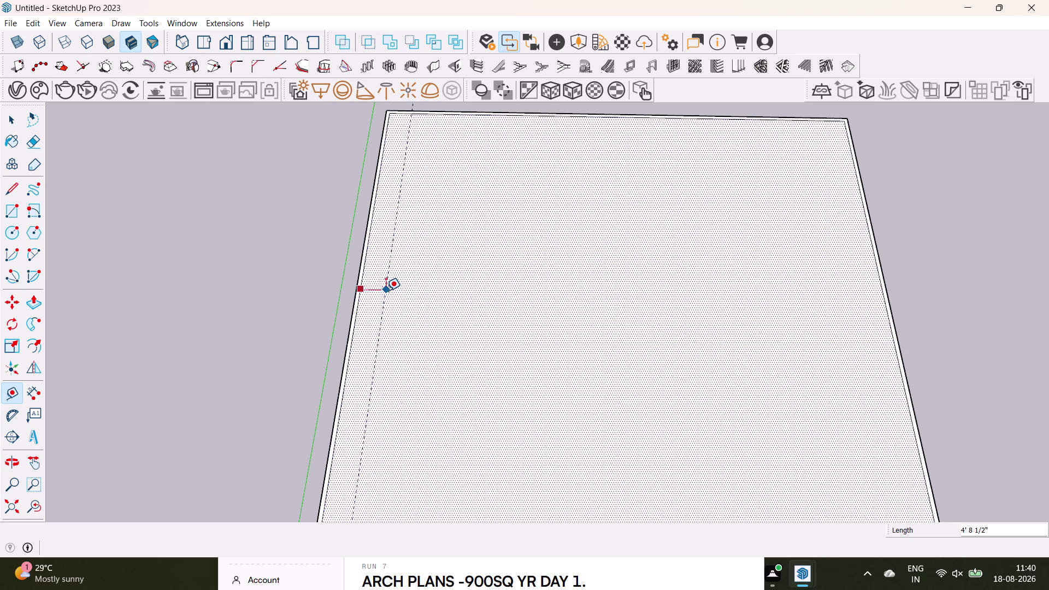
text(3)
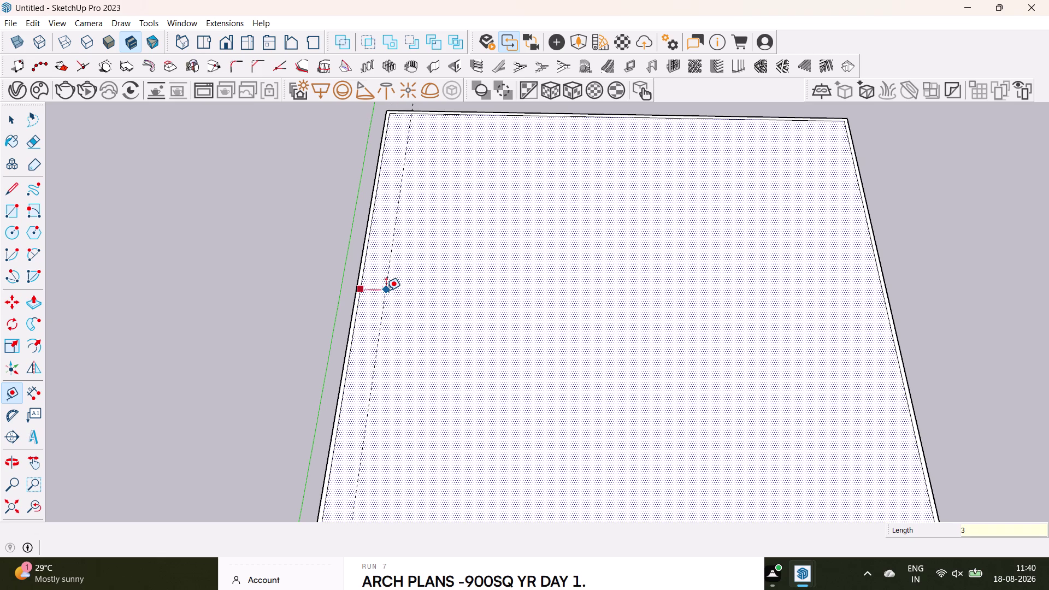
text(')
key(Return)
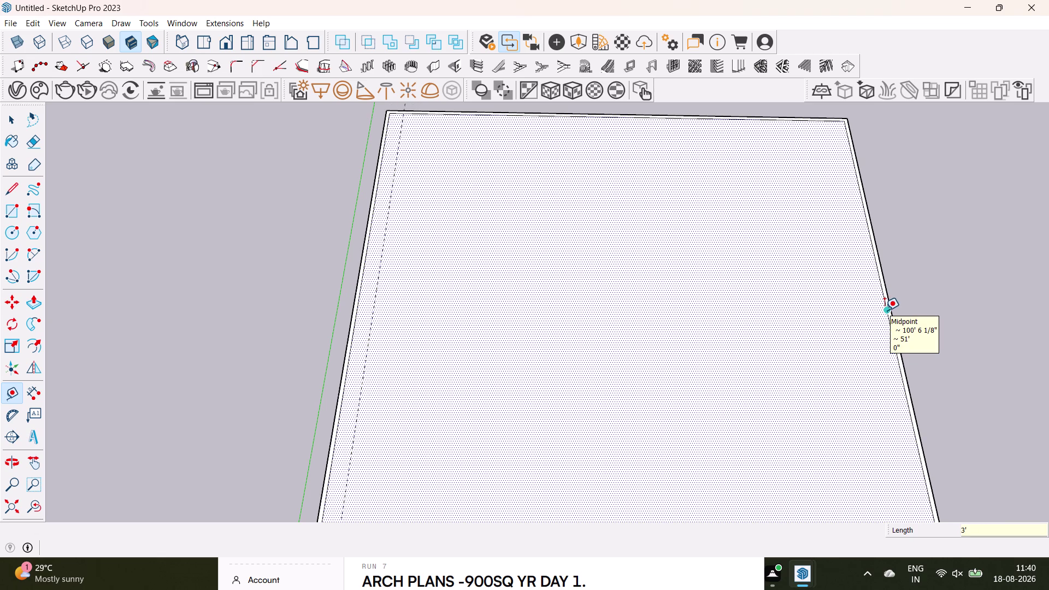
Place a guide 3' below the top edge.
scroll(down, 3)
middle_drag(460, 244, 456, 291)
scroll(up, 3)
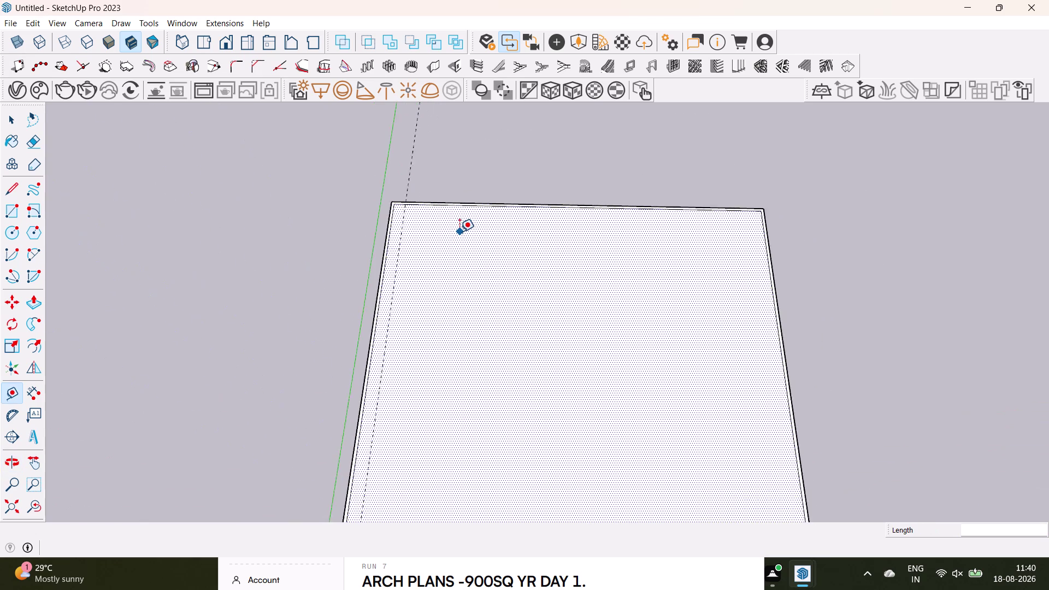
scroll(up, 3)
middle_drag(458, 223, 442, 308)
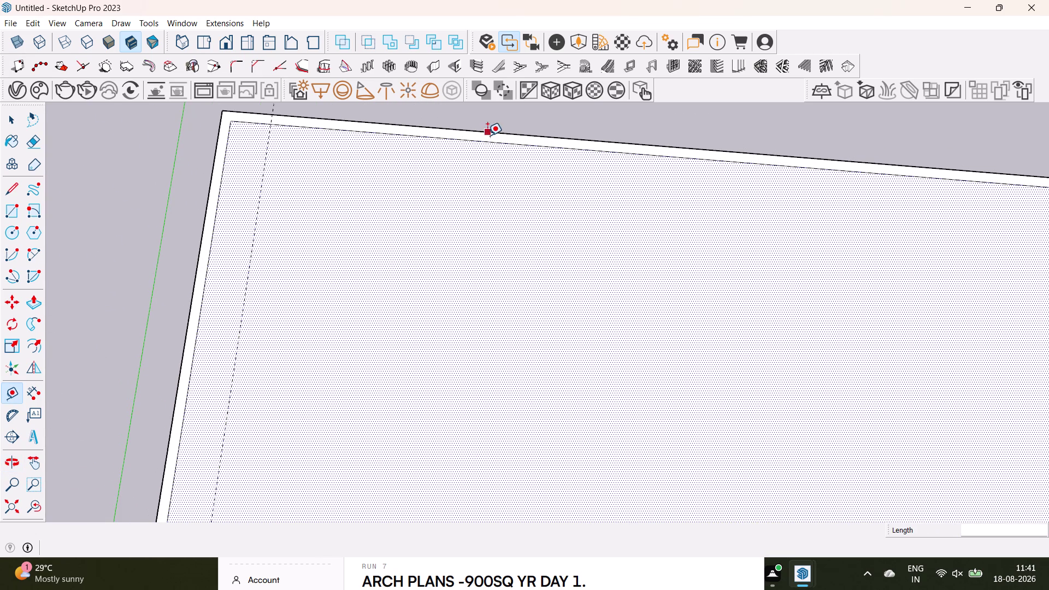
click(493, 140)
text(3)
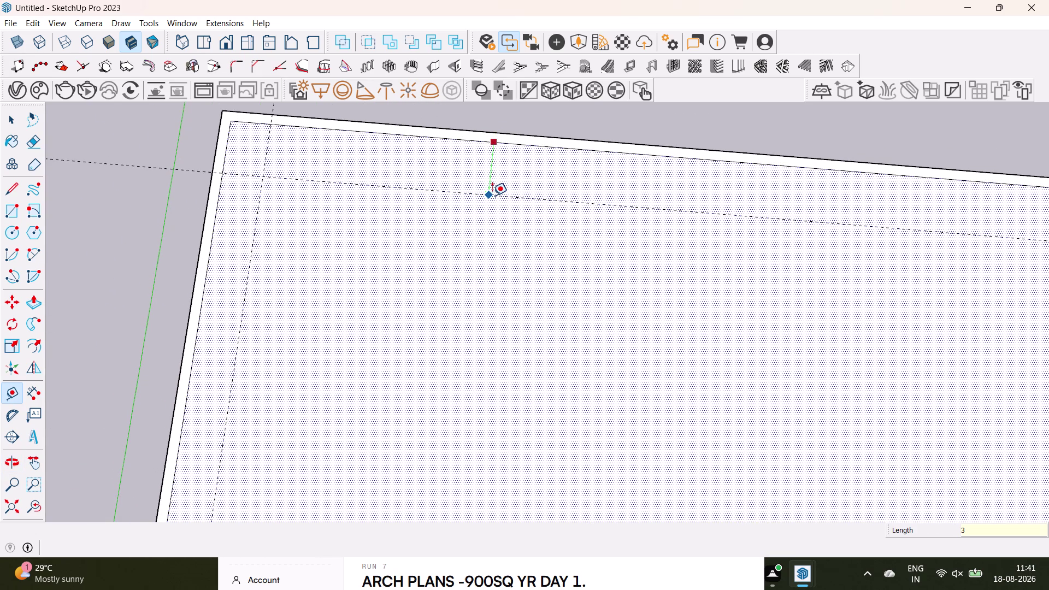
text(')
key(Return)
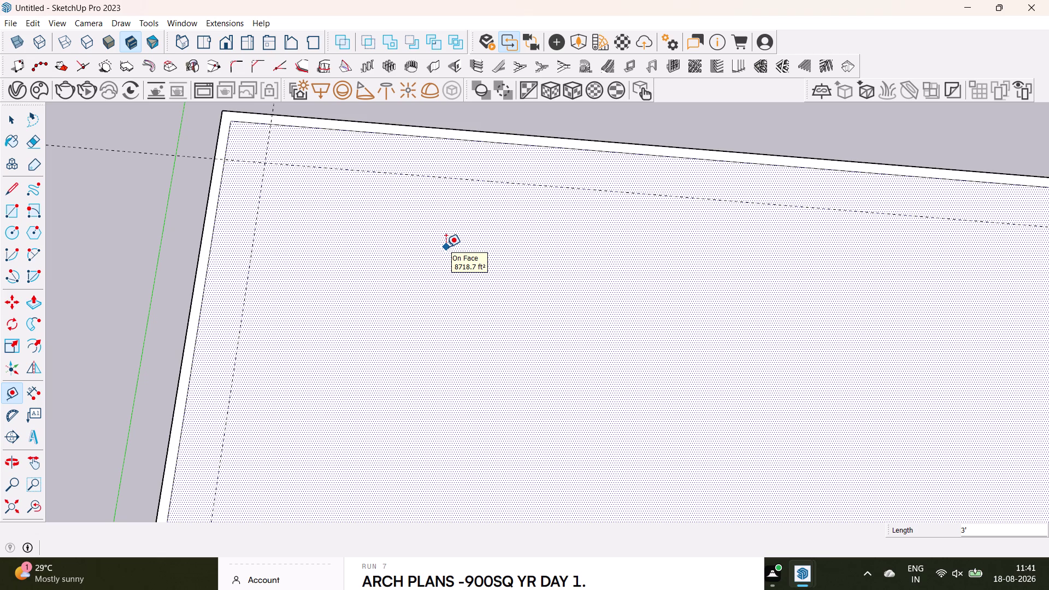
Place a guide about 15' below the top guide.
click(478, 178)
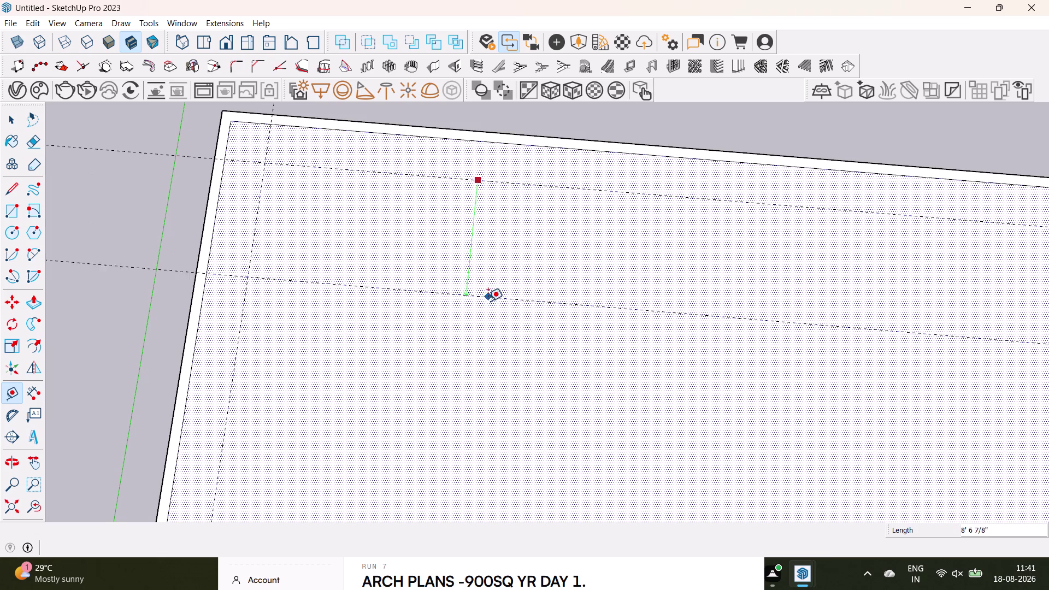
scroll(down, 3)
middle_drag(494, 331, 345, 302)
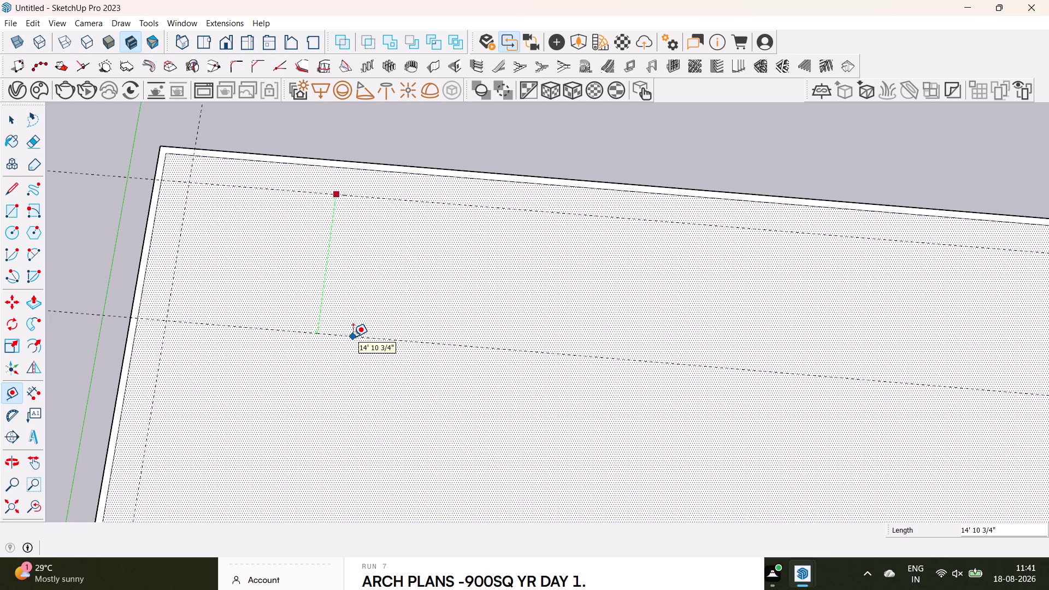
click(387, 358)
scroll(down, 3)
scroll(up, 3)
middle_drag(445, 397, 365, 378)
scroll(down, 3)
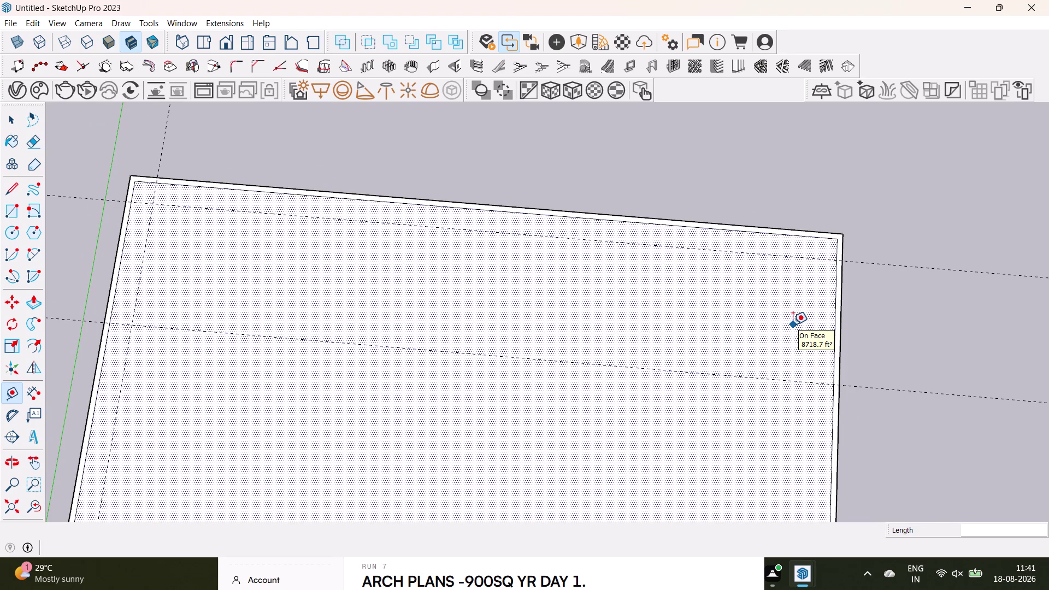
Cancel a stray measurement and place a guide 3' inside the right edge.
click(120, 261)
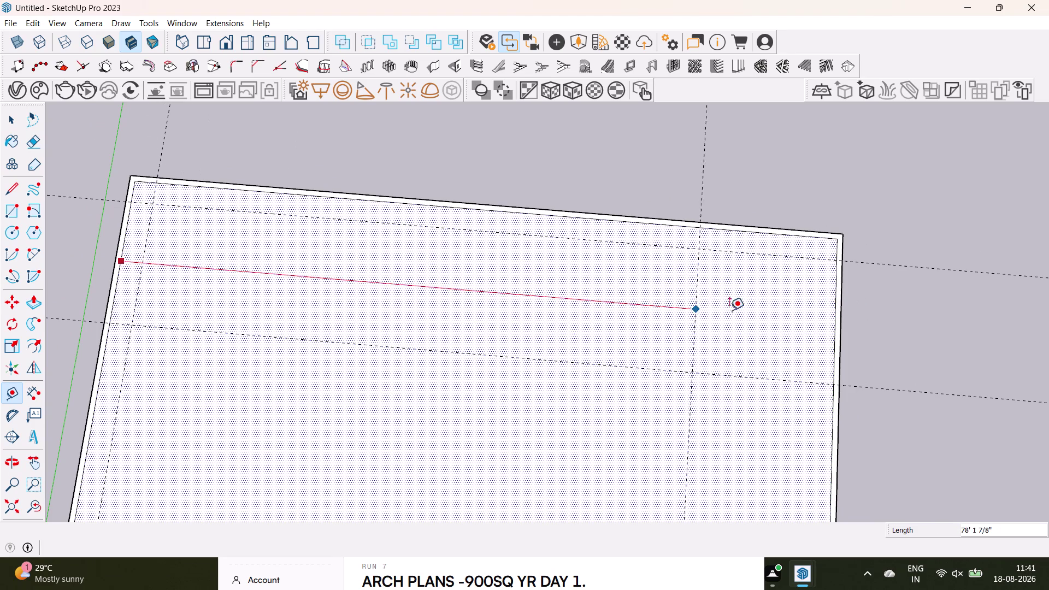
key(space)
key(t)
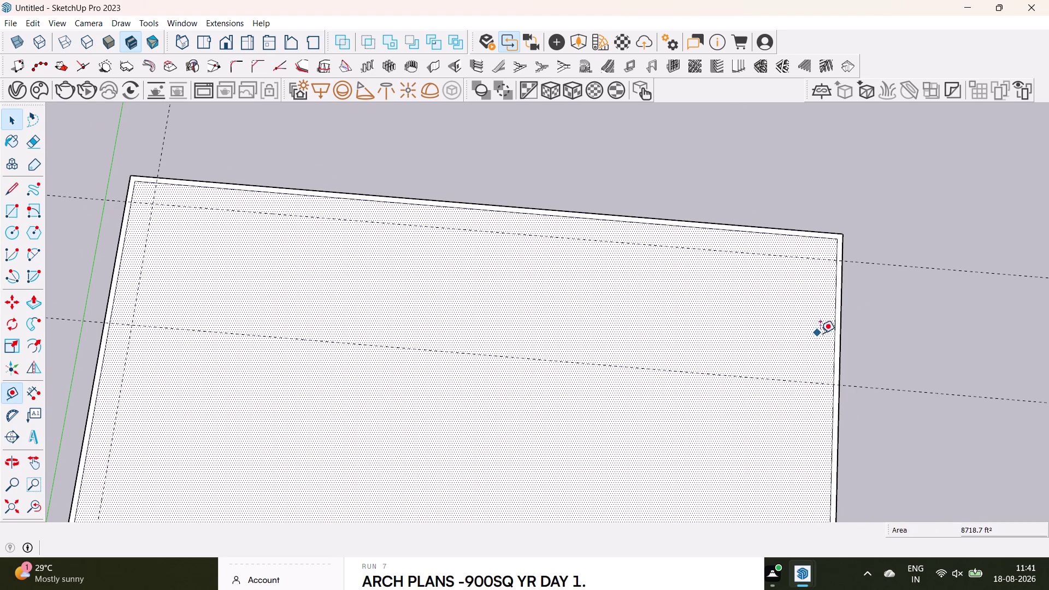
click(832, 334)
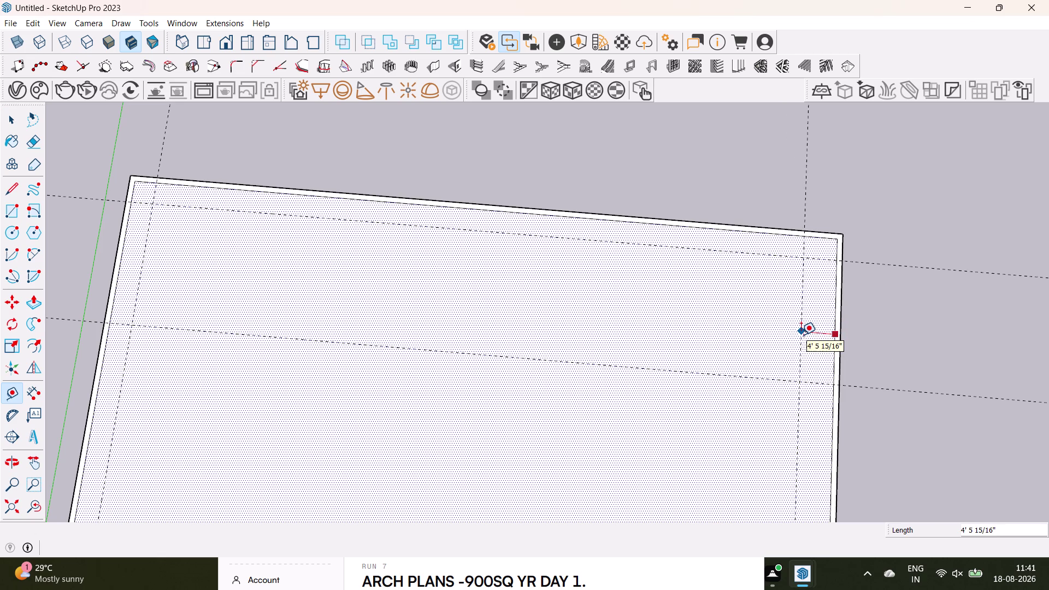
text(3')
key(Return)
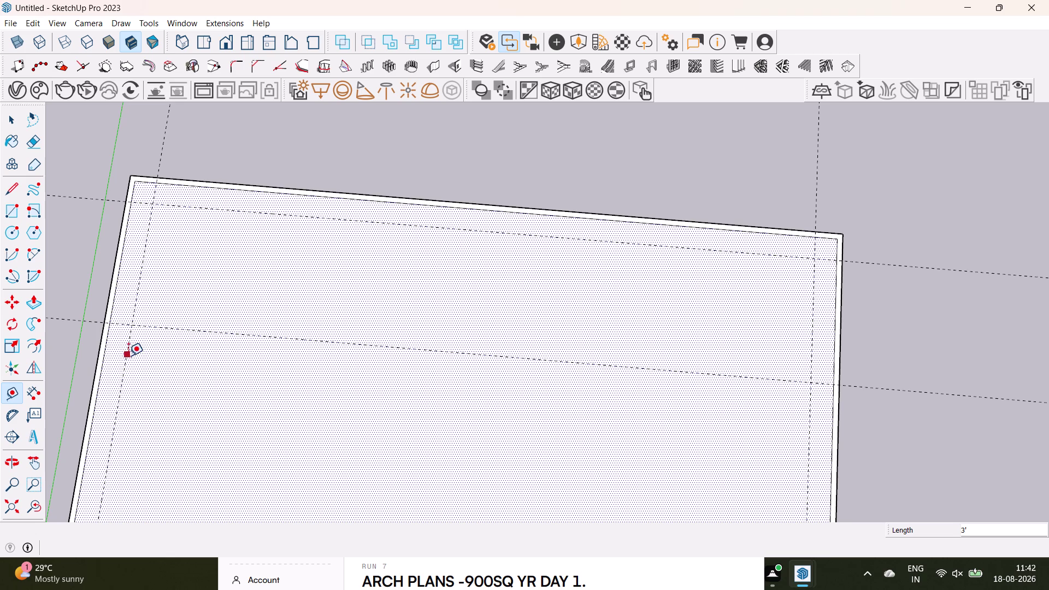
Place a guide about 10' below the middle guide and orbit toward a top view.
middle_drag(415, 385, 456, 271)
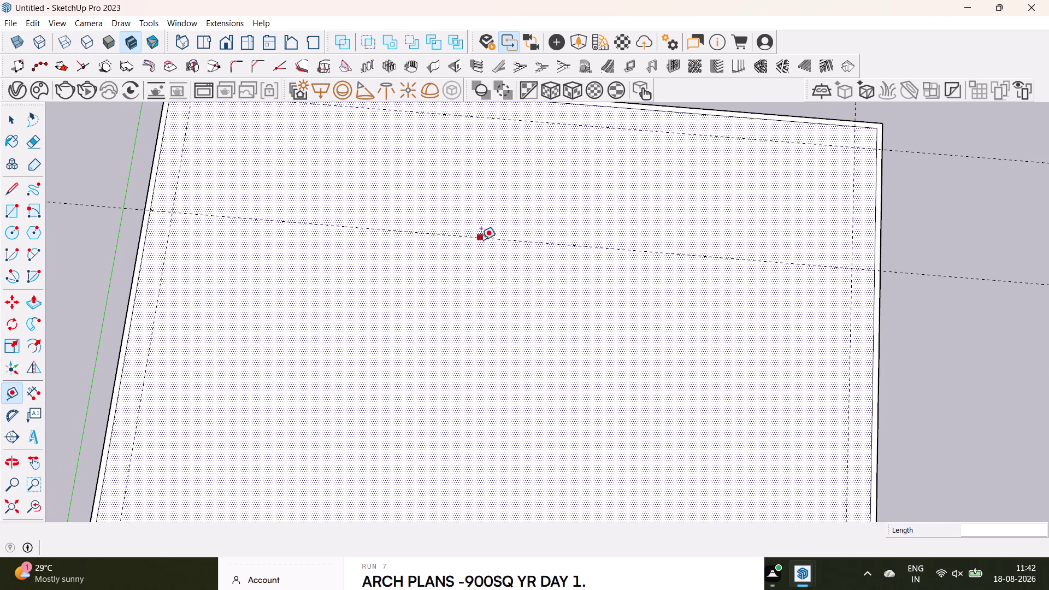
click(486, 238)
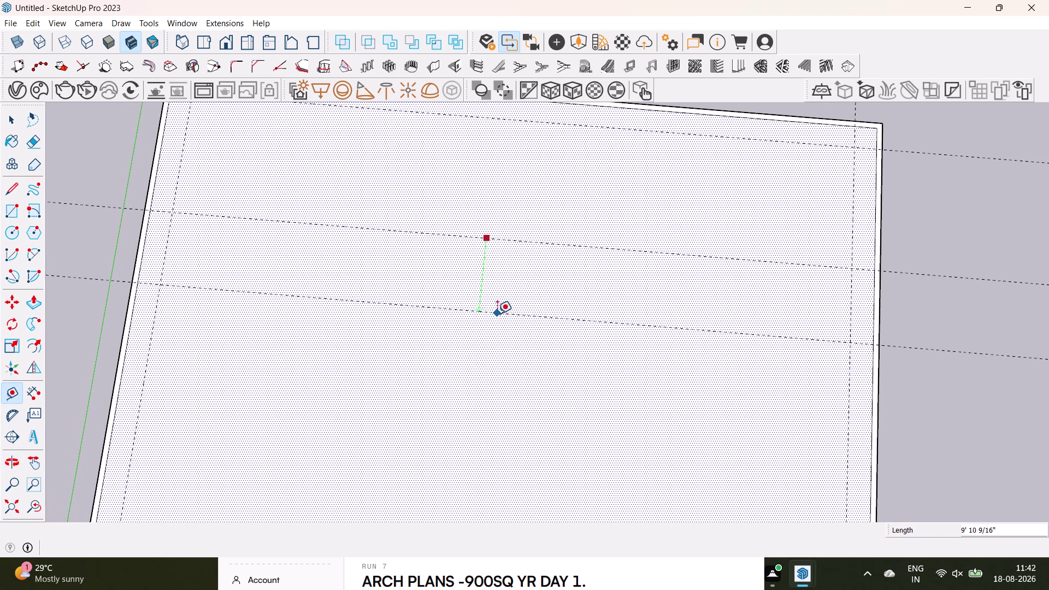
click(501, 323)
scroll(down, 3)
middle_drag(356, 371, 408, 316)
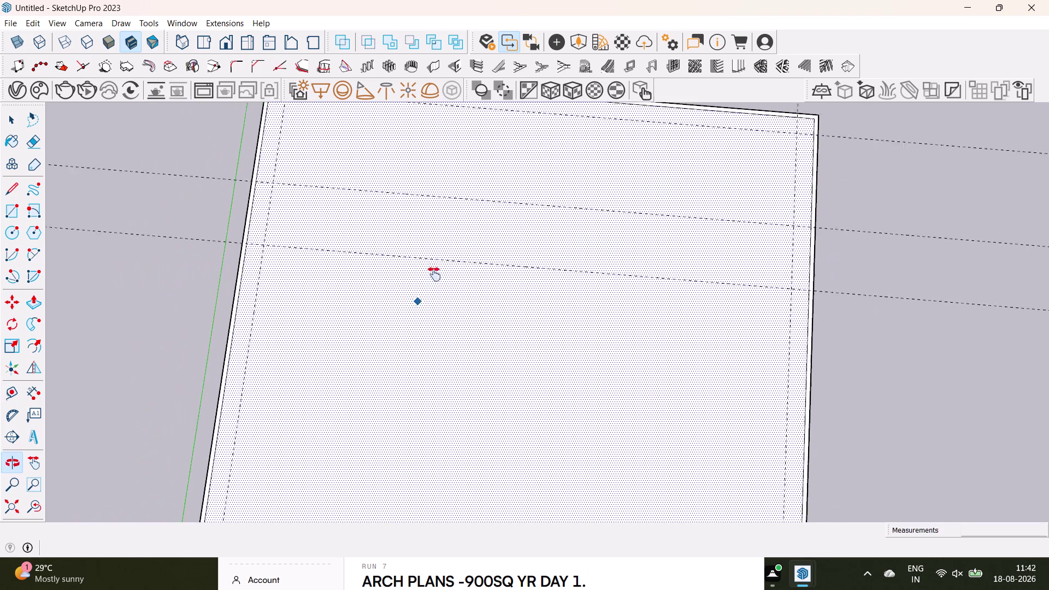
middle_drag(408, 316, 444, 246)
middle_drag(432, 289, 410, 221)
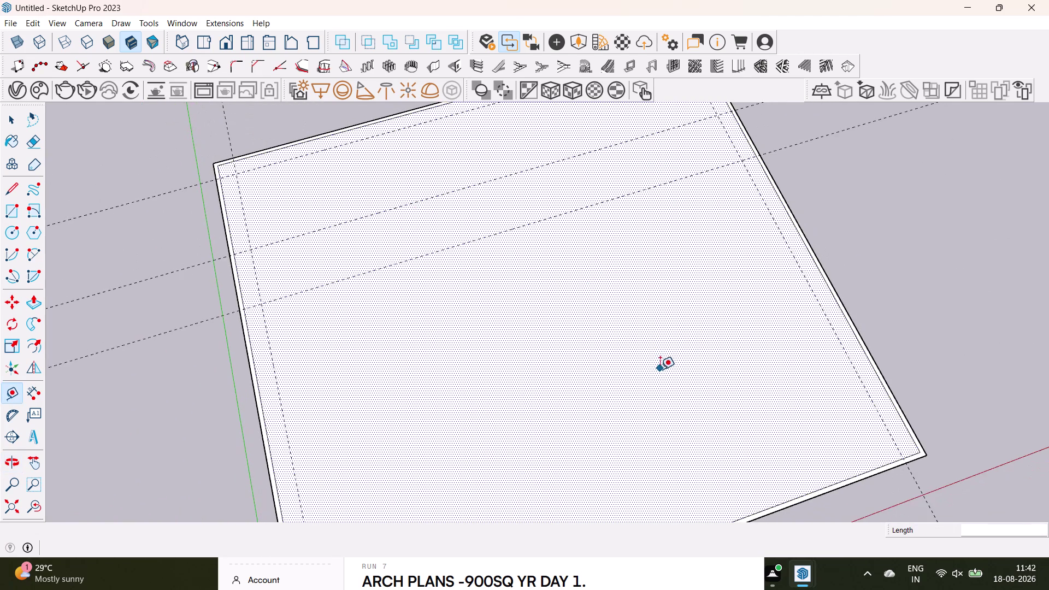
middle_drag(649, 375, 563, 427)
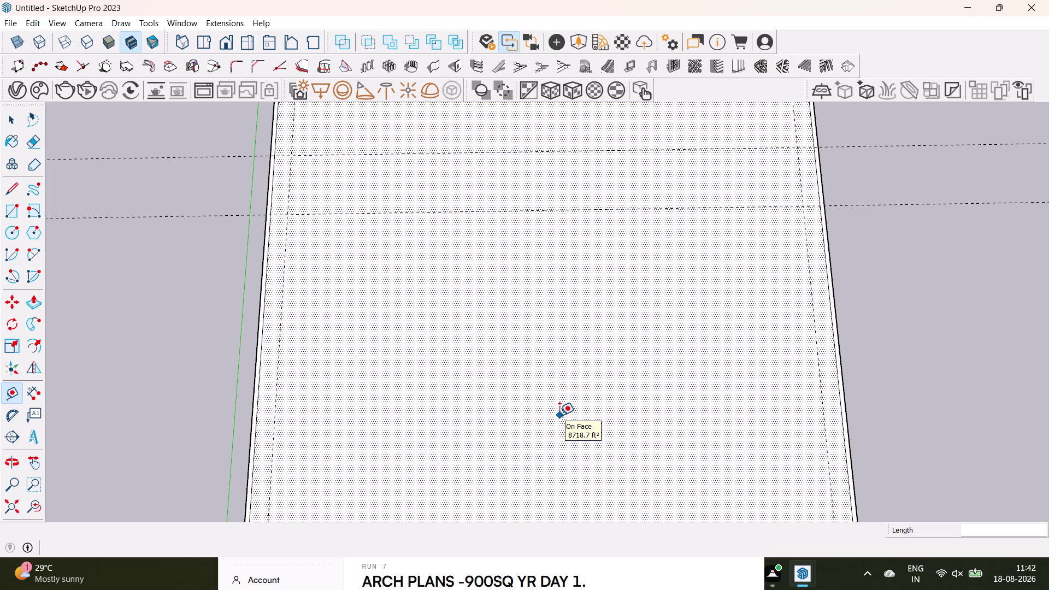
Place a vertical guide inside the right wall guide, cancelling extra guide attempts.
click(823, 416)
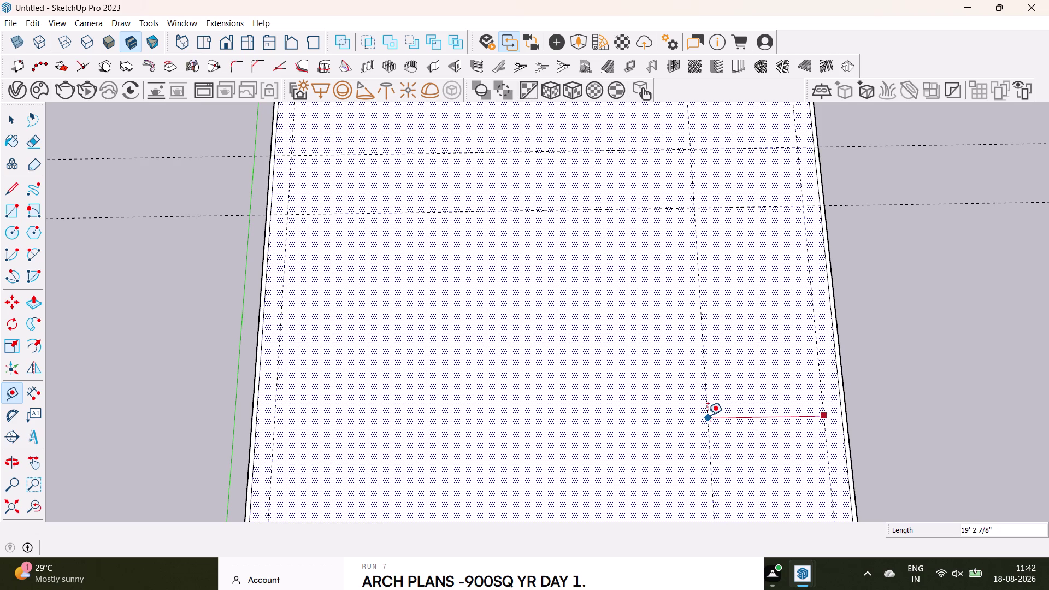
click(711, 415)
click(708, 420)
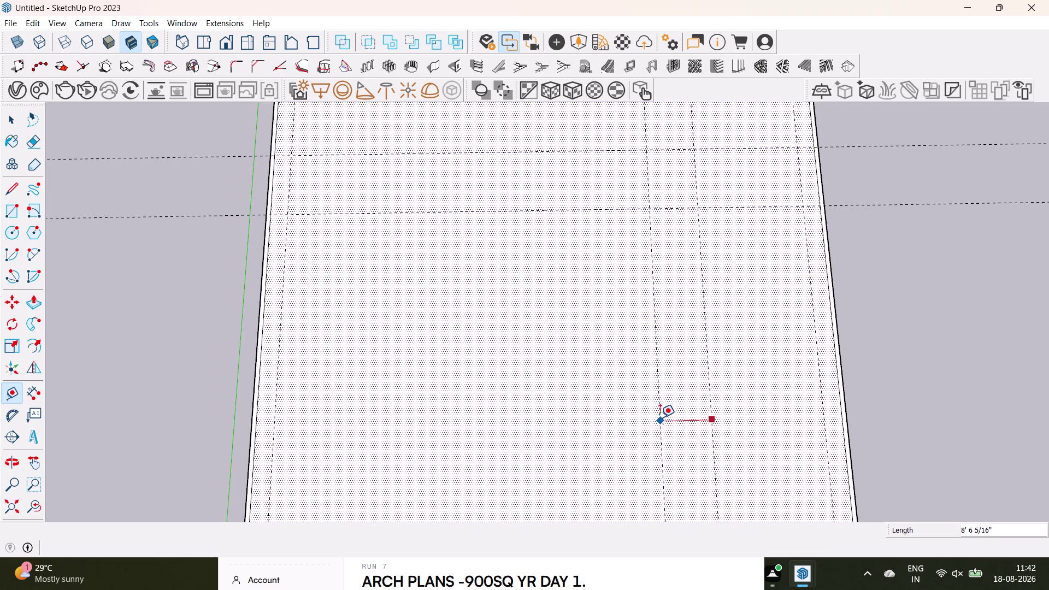
key(space)
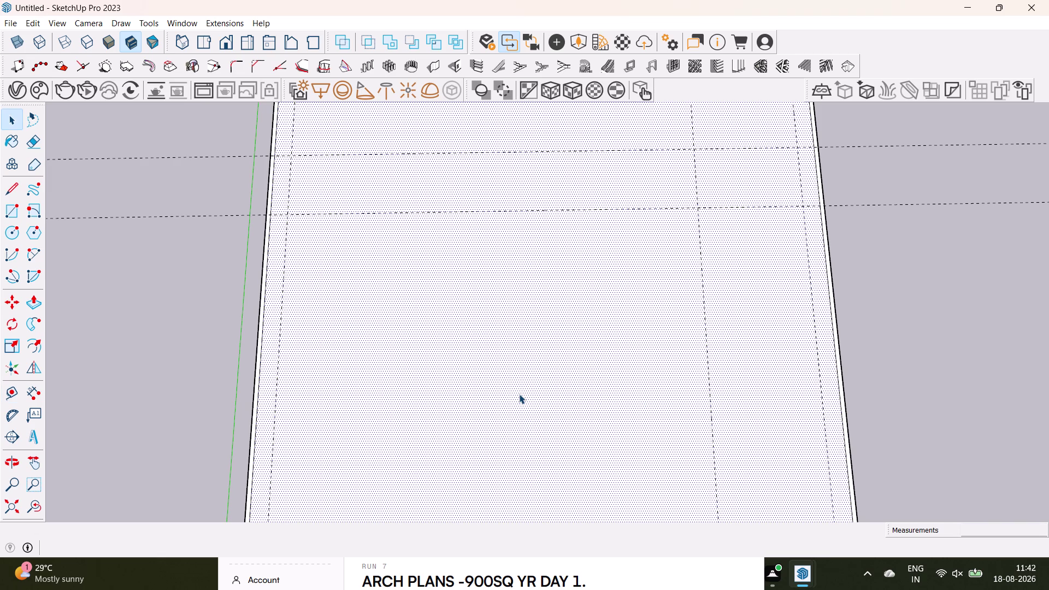
key(9)
key(BackSpace)
key(t)
click(535, 148)
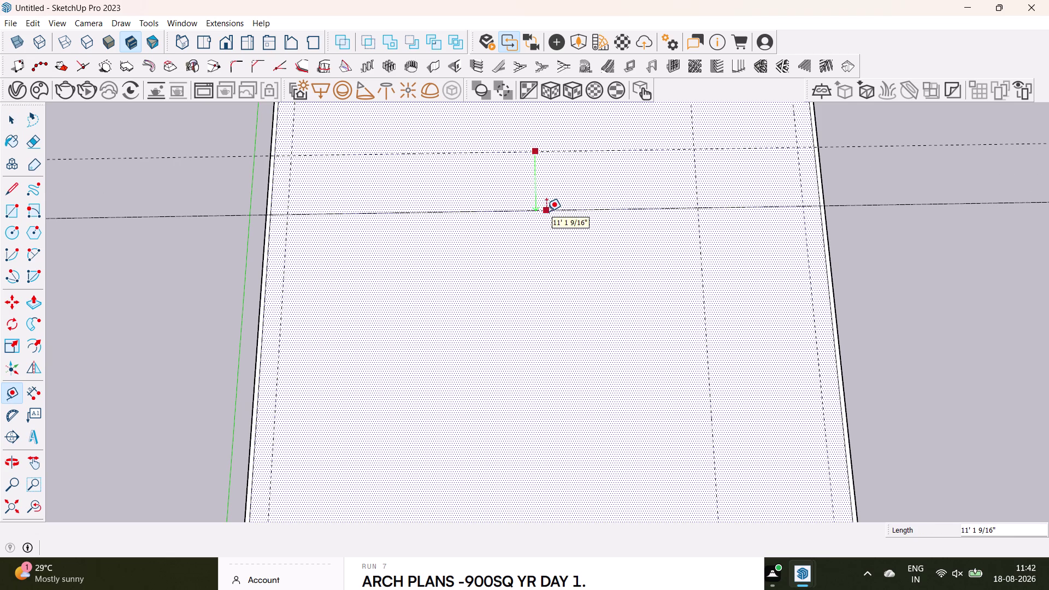
key(space)
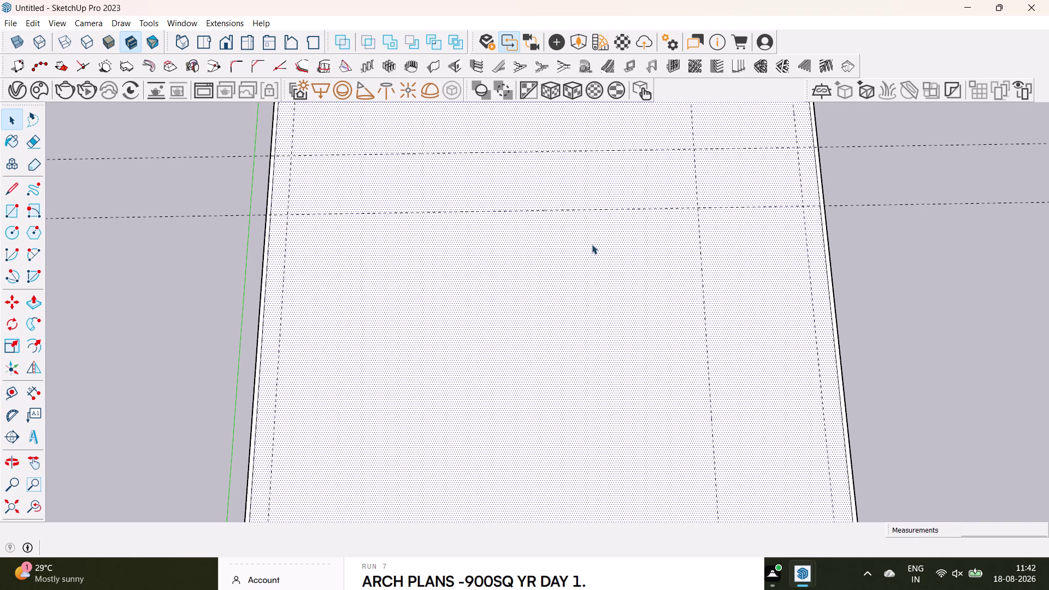
Delete a selected stray guide and return to Tape Measure.
middle_drag(595, 247, 578, 381)
click(593, 341)
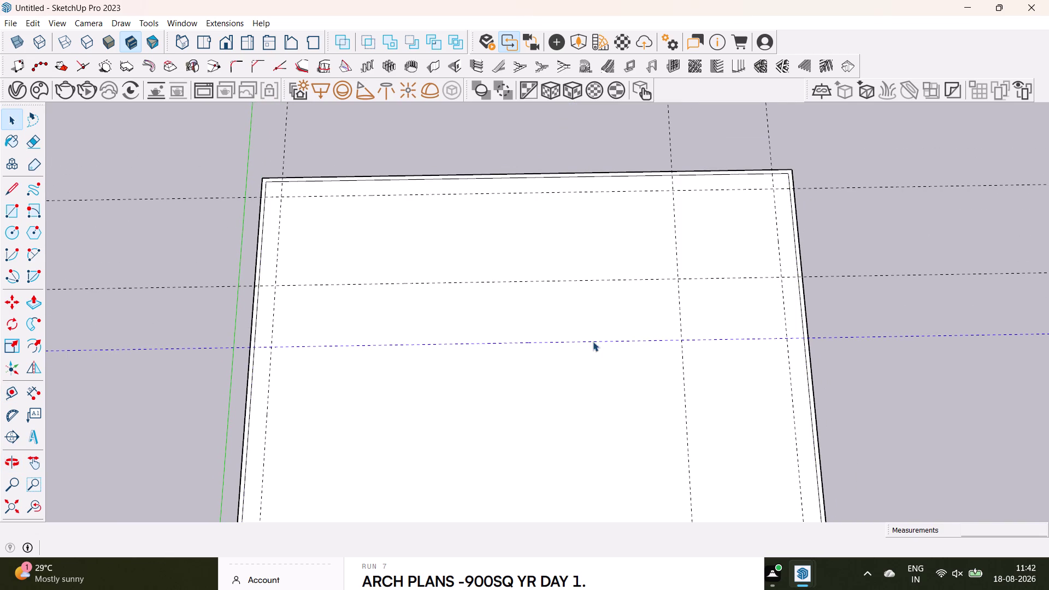
key(Delete)
click(14, 390)
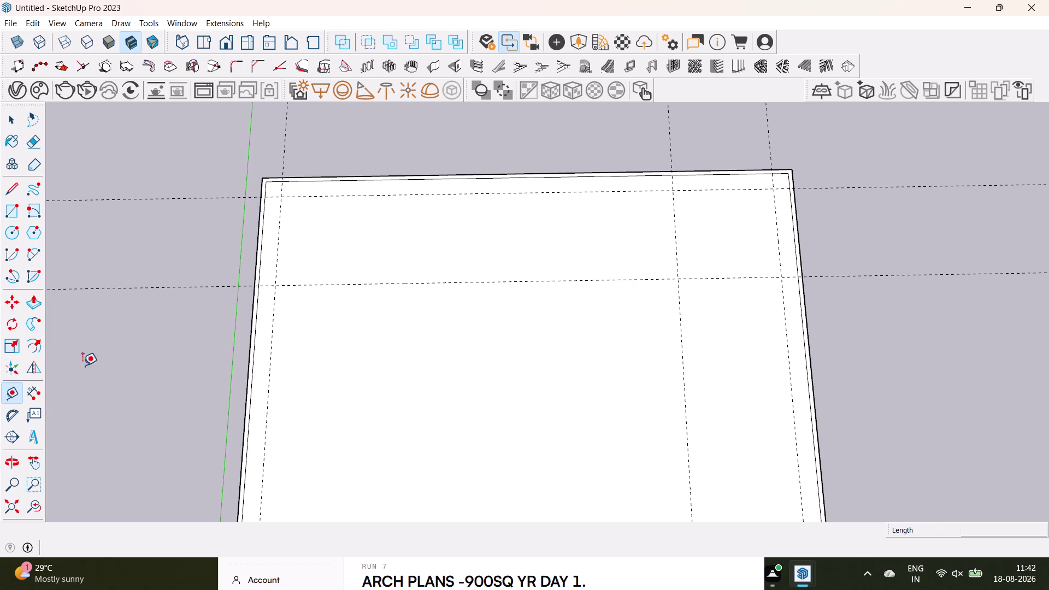
Place a guide 9' below the upper horizontal guide.
click(456, 280)
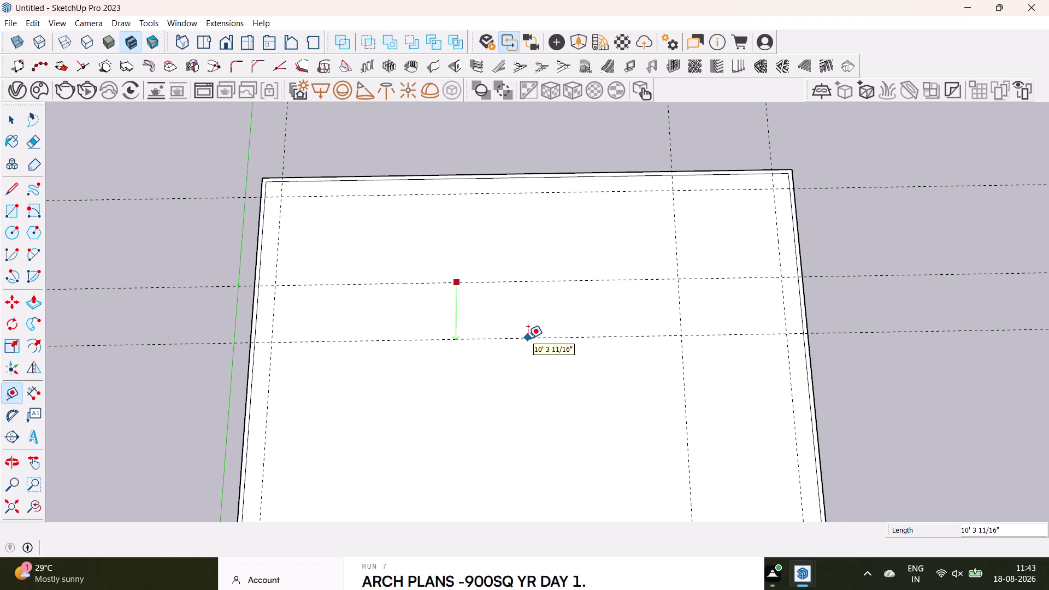
text(9')
key(Return)
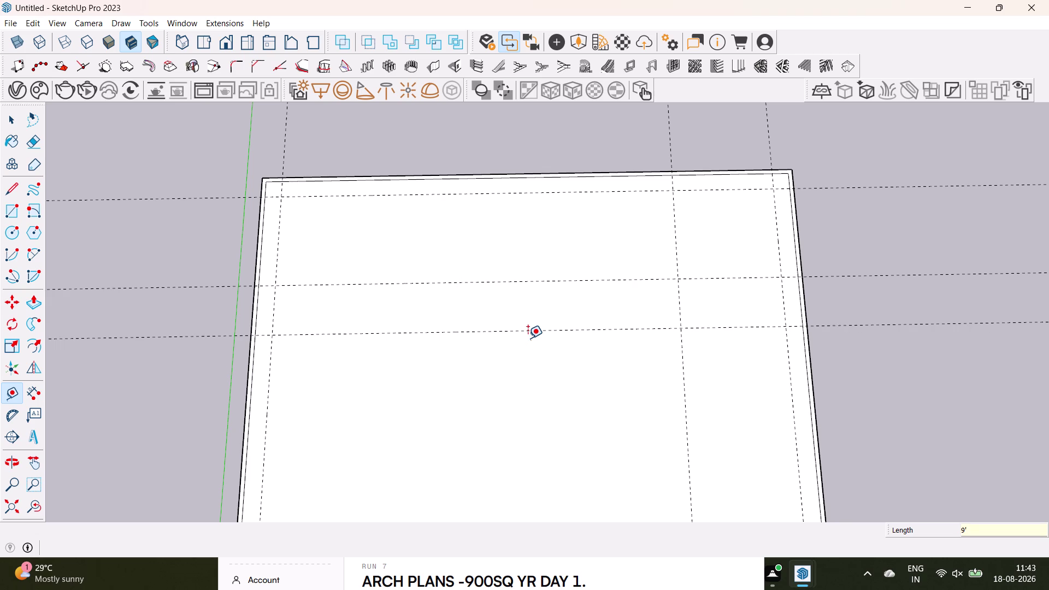
scroll(down, 3)
middle_drag(572, 371, 552, 261)
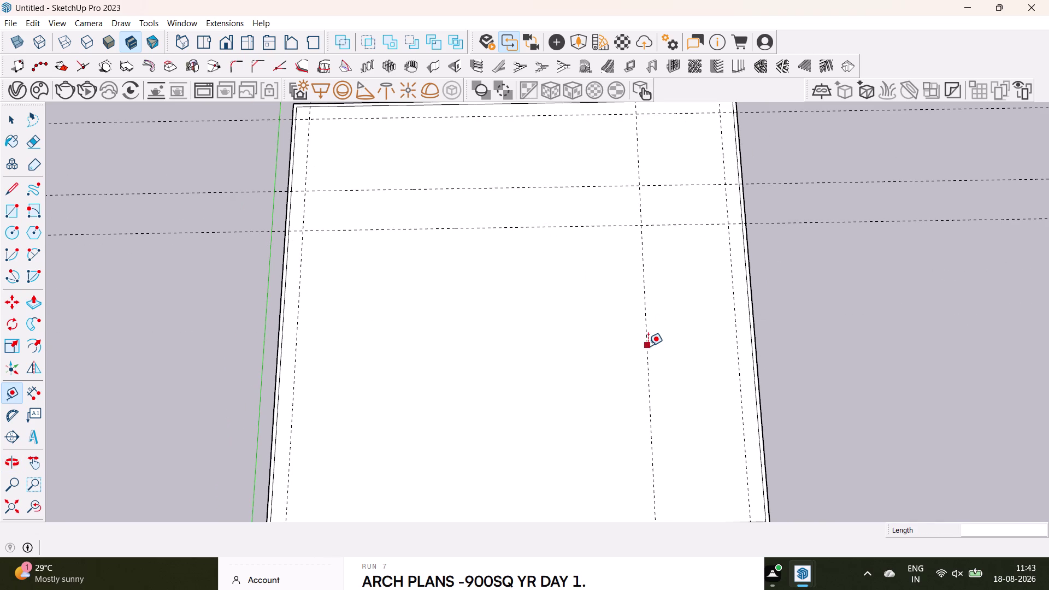
Pull a guide 9' to the left of the inner right-side vertical guide.
drag(646, 349, 641, 350)
text(9)
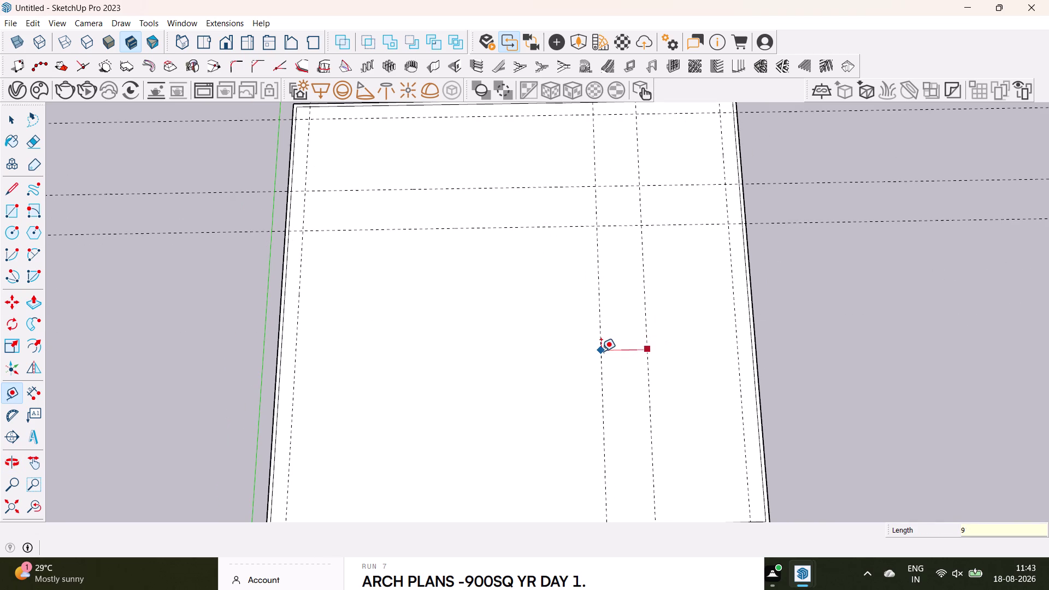
text(')
key(Return)
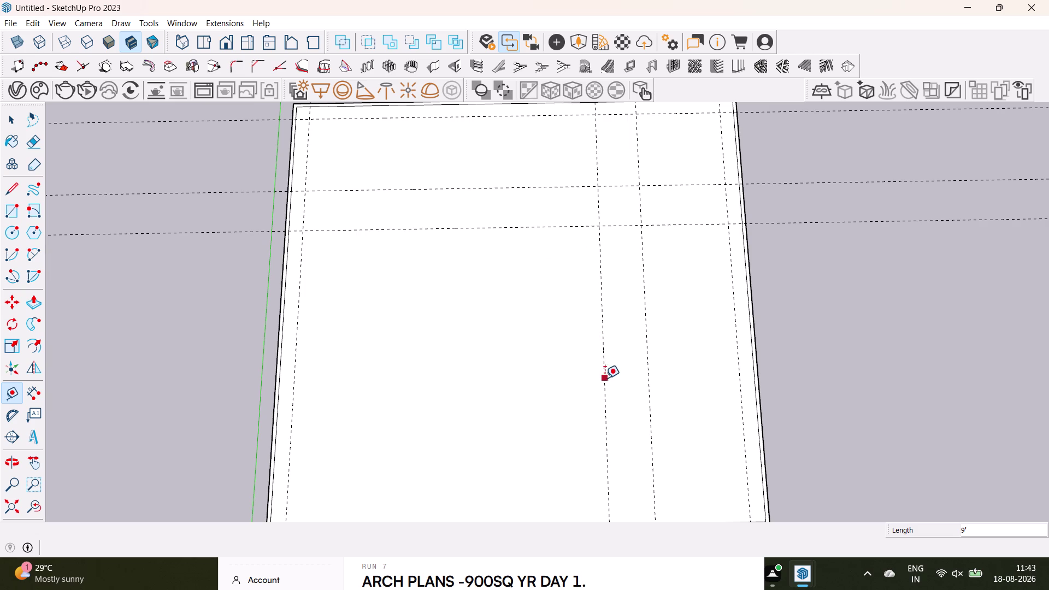
Discard the misplaced guides pulled across the floor and from the right wall.
drag(604, 378, 598, 378)
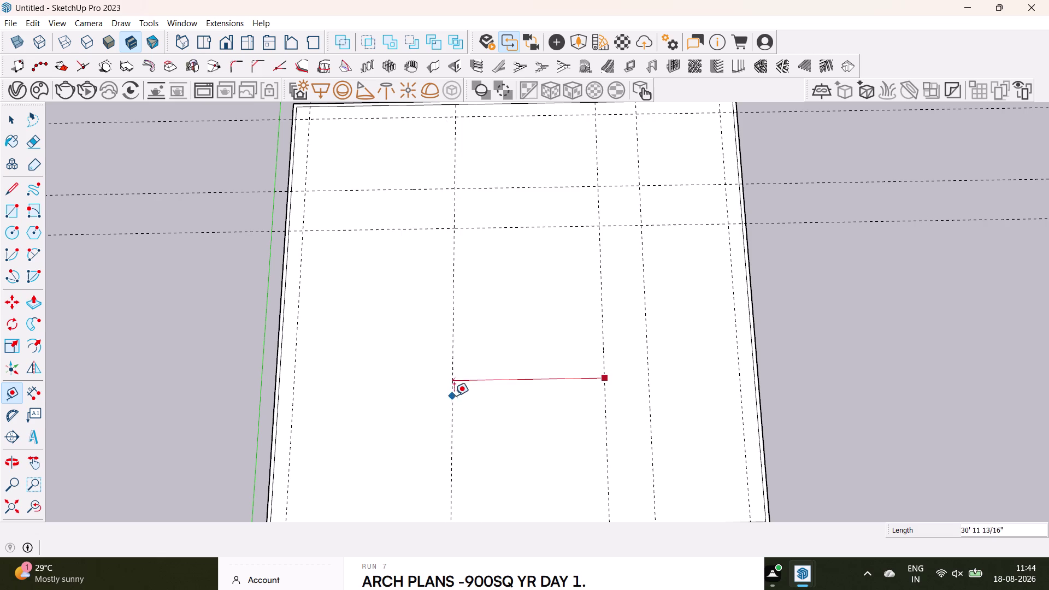
scroll(down, 3)
scroll(down, 3)
middle_drag(425, 392, 412, 388)
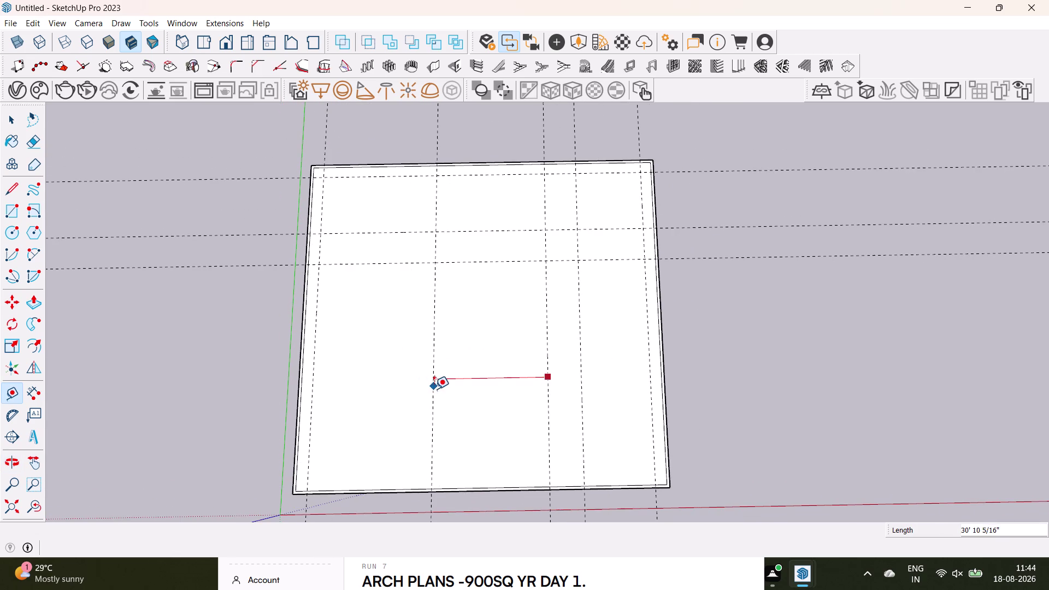
scroll(up, 3)
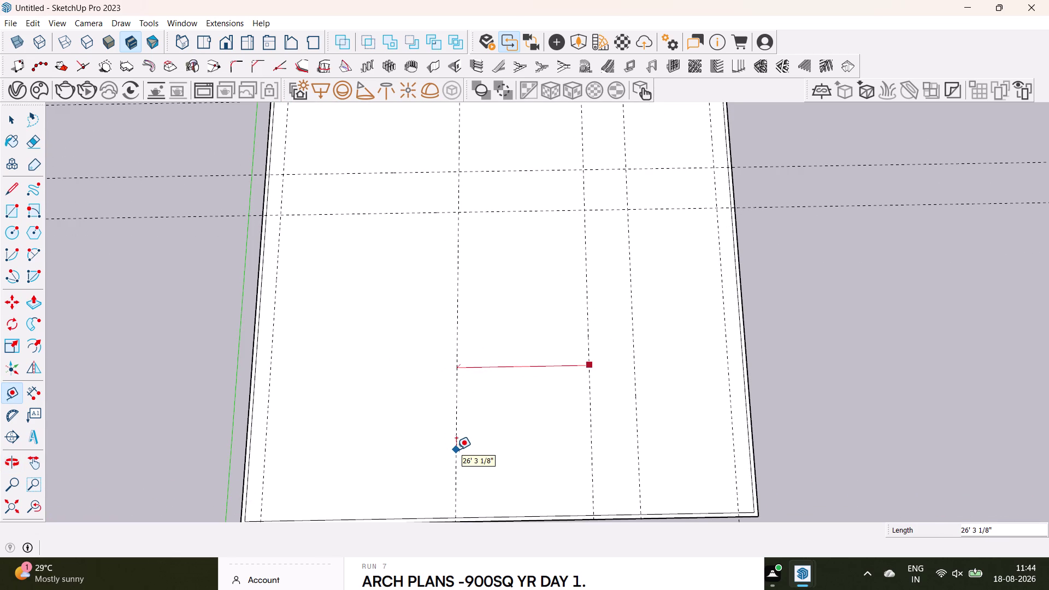
key(space)
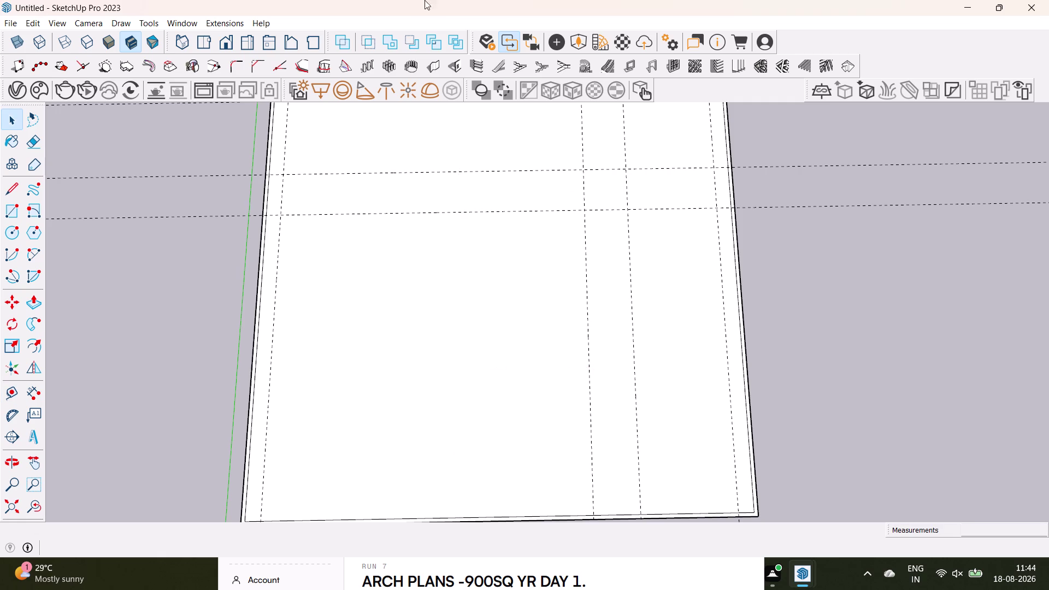
click(12, 390)
click(723, 361)
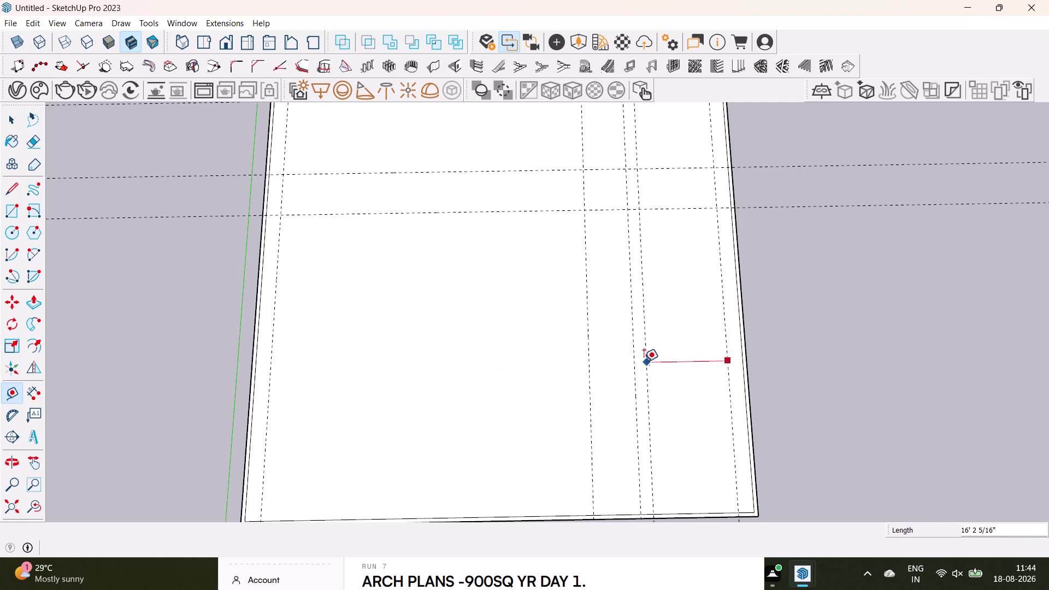
key(space)
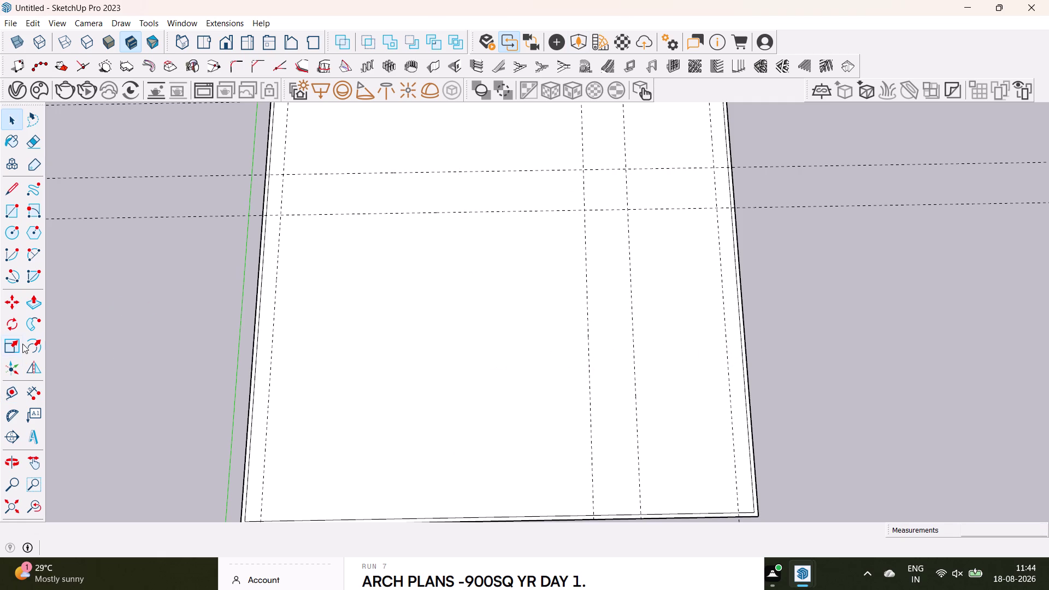
Zoom out, recenter the floor, and begin measuring a guide from the right-hand guide.
scroll(down, 3)
middle_drag(400, 299, 399, 345)
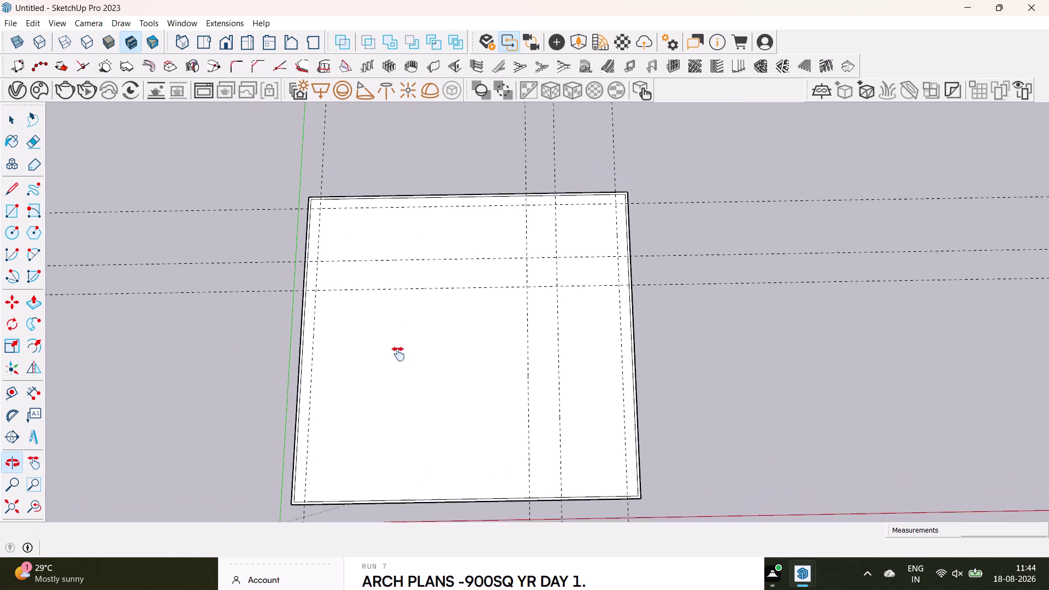
middle_drag(399, 345, 398, 355)
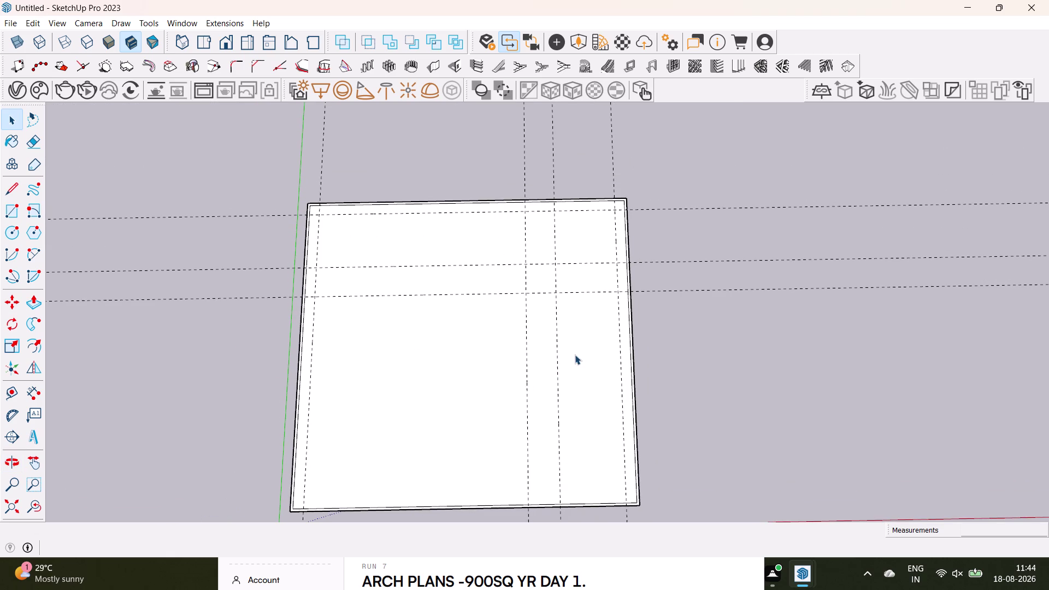
click(556, 364)
key(Delete)
click(6, 391)
click(623, 385)
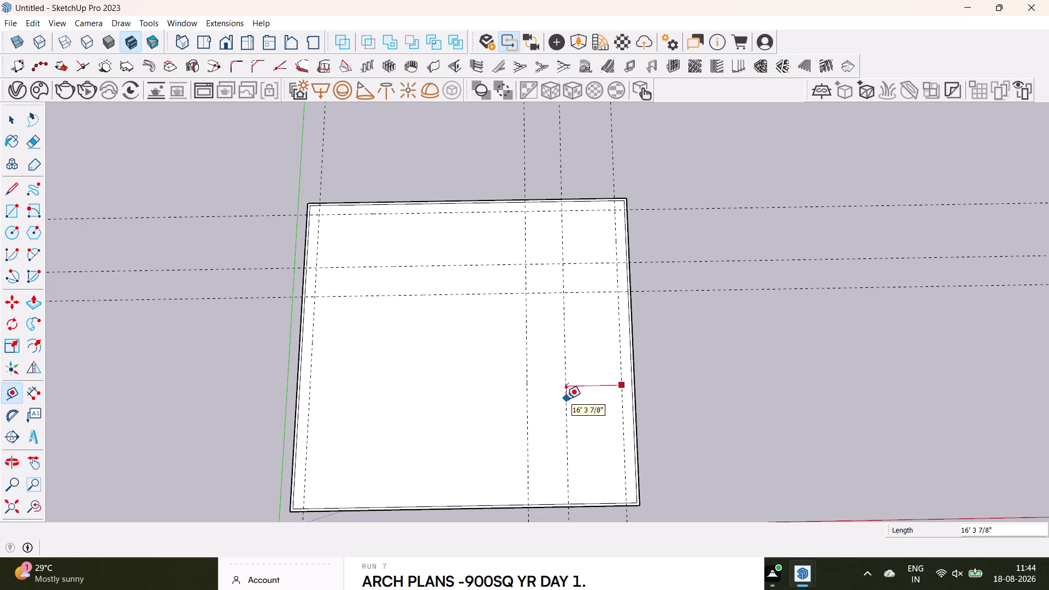
Enter a 10' guide offset from the right-hand guide, then undo it.
text(10)
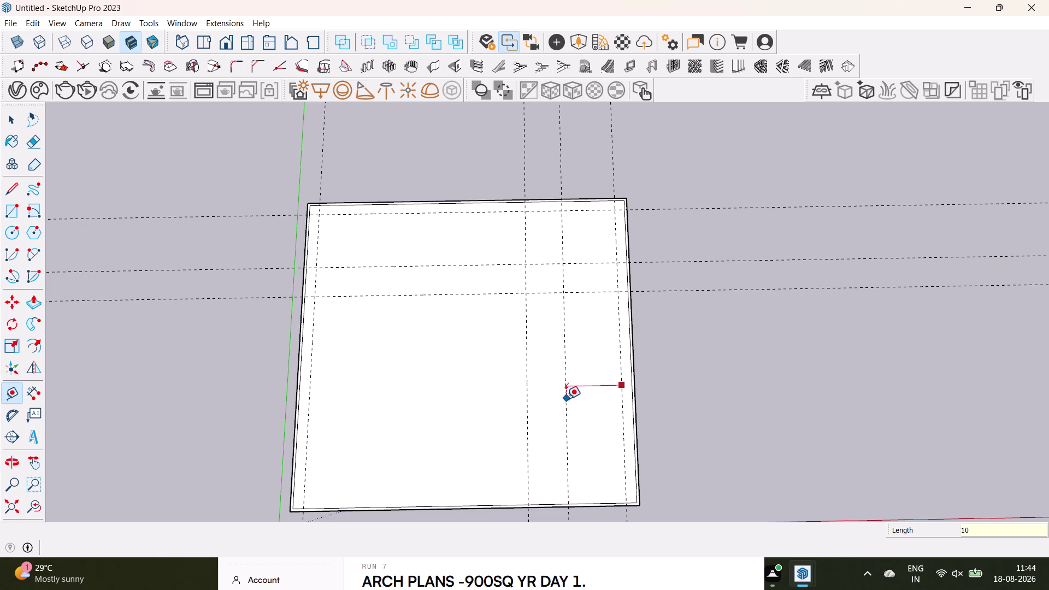
text(')
key(Return)
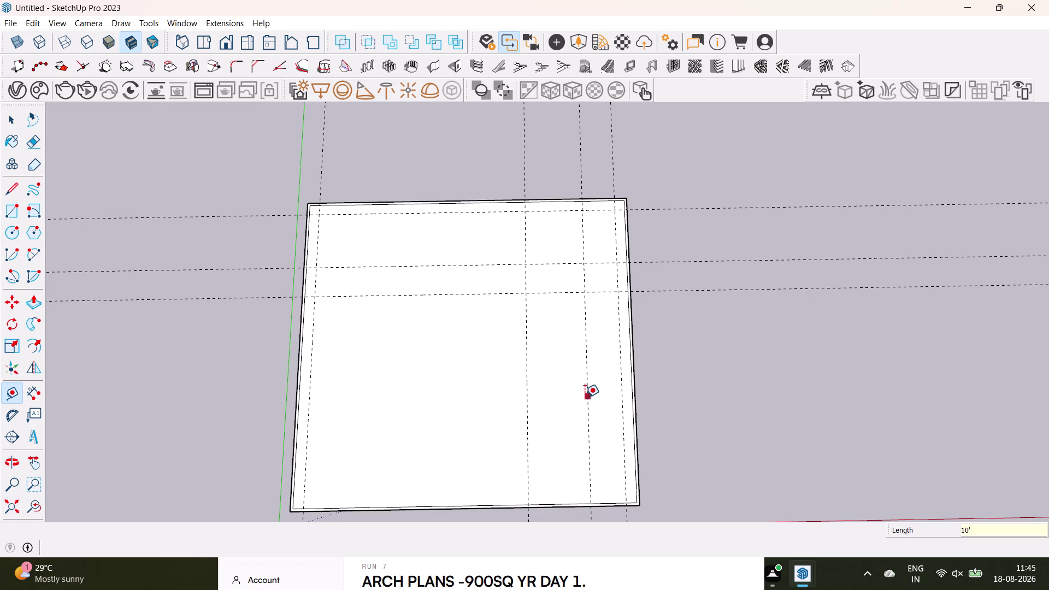
key(ctrl+z)
Place a vertical guide 13' left of the right-hand guide.
click(620, 393)
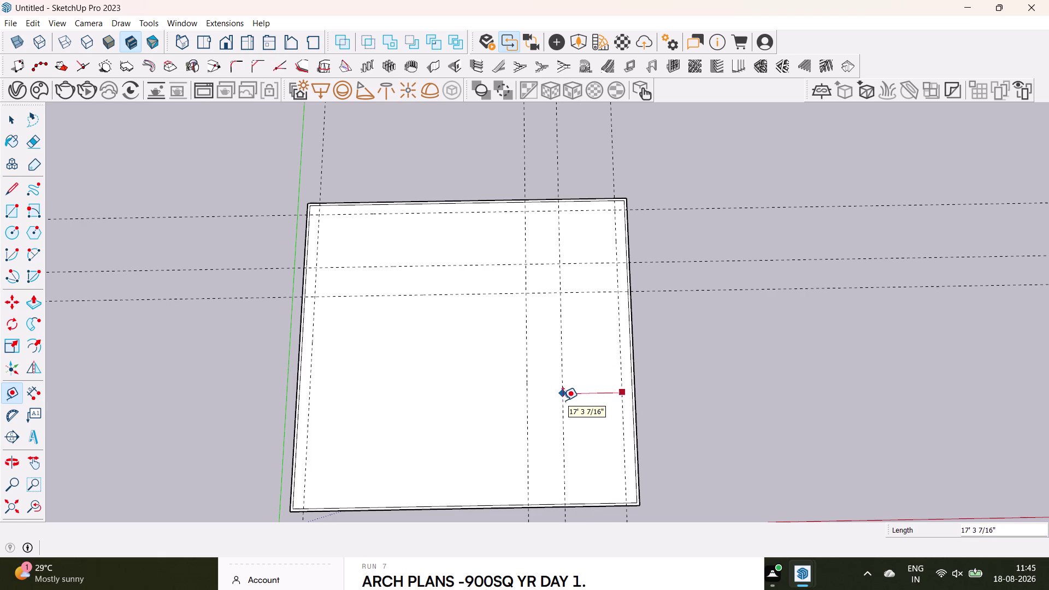
text(13)
key(apostrophe)
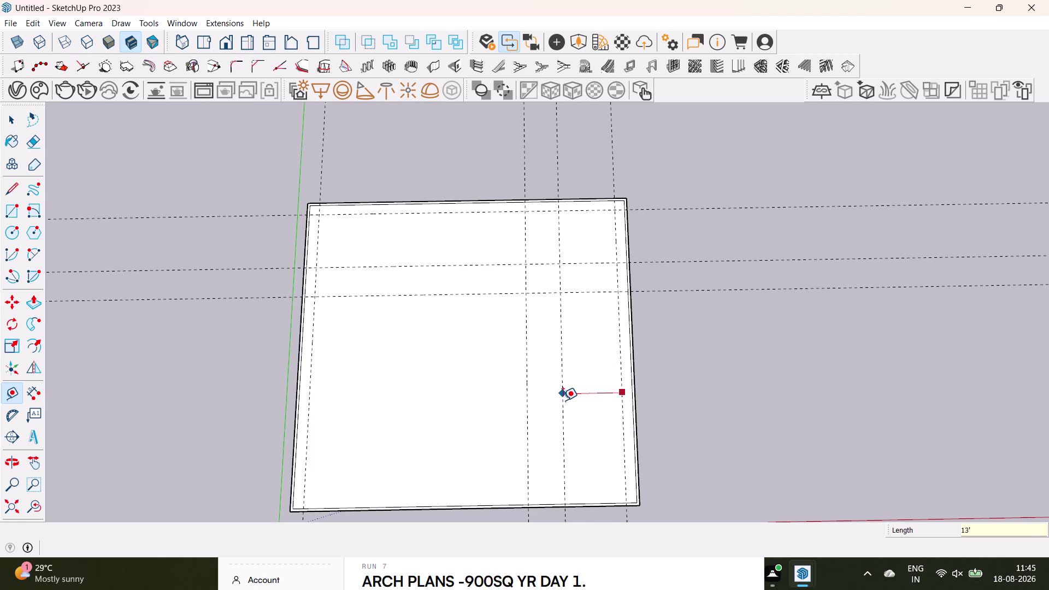
key(Return)
Cancel the unfinished guide and delete the stray selection.
click(576, 399)
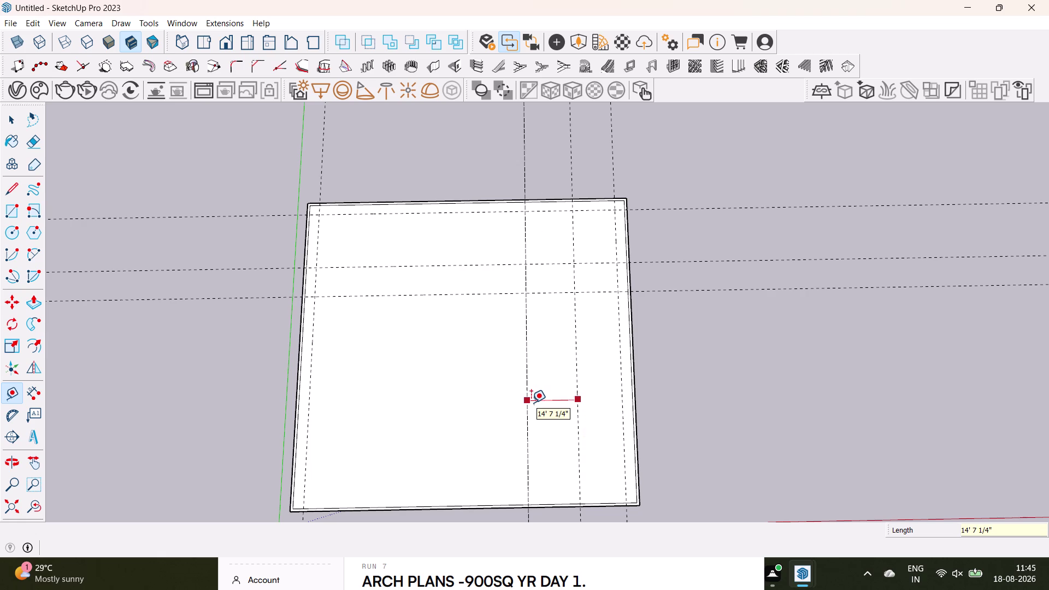
key(space)
click(528, 413)
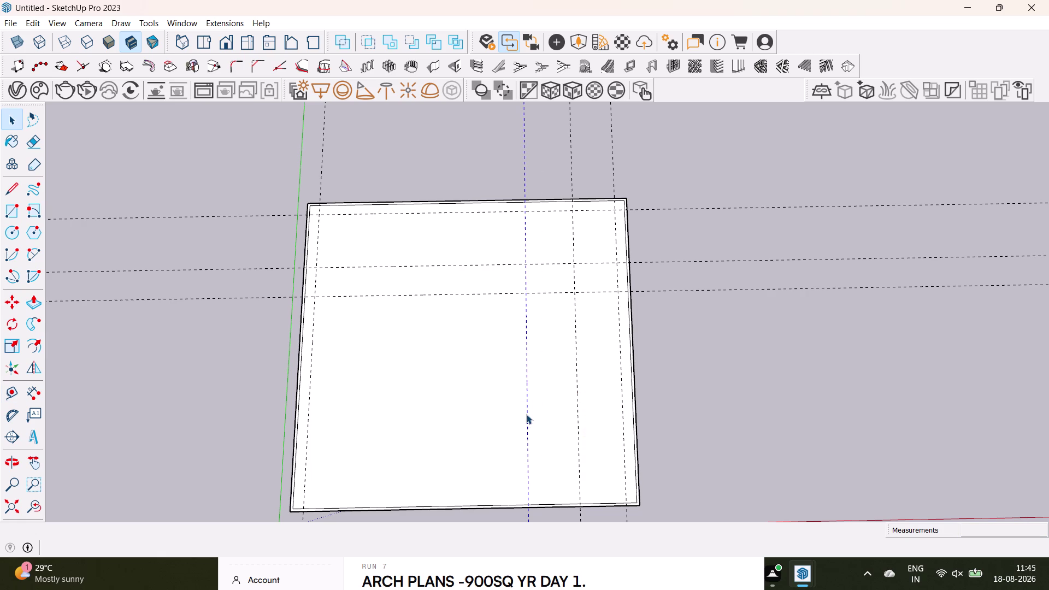
key(Delete)
scroll(up, 3)
Orbit back to a top-down view and remove a misplaced guide line.
middle_drag(570, 352, 487, 225)
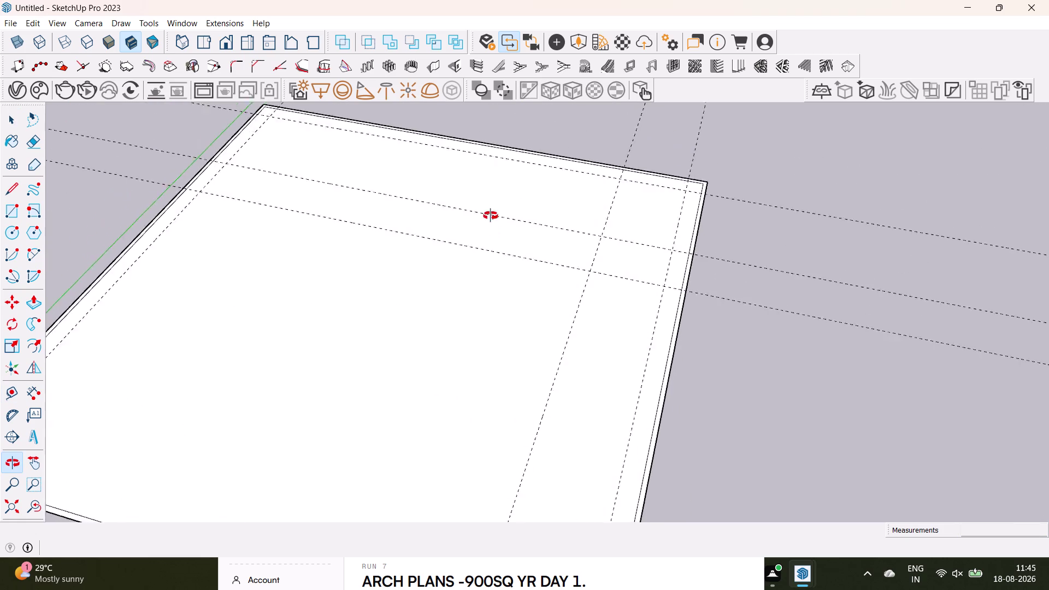
middle_drag(487, 225, 514, 122)
middle_drag(562, 363, 622, 304)
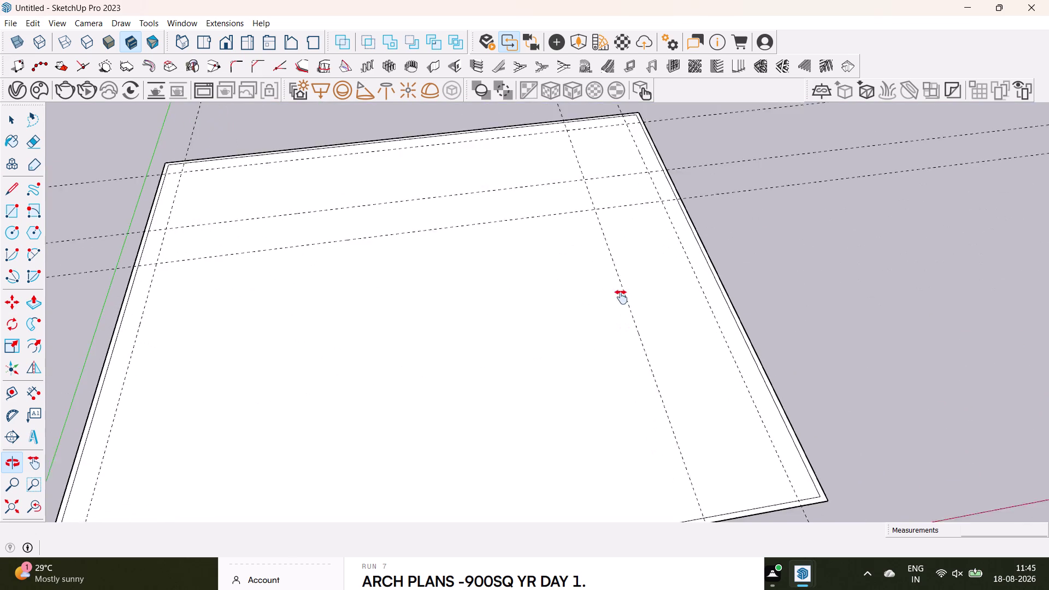
middle_drag(622, 305, 621, 297)
middle_drag(632, 329, 580, 469)
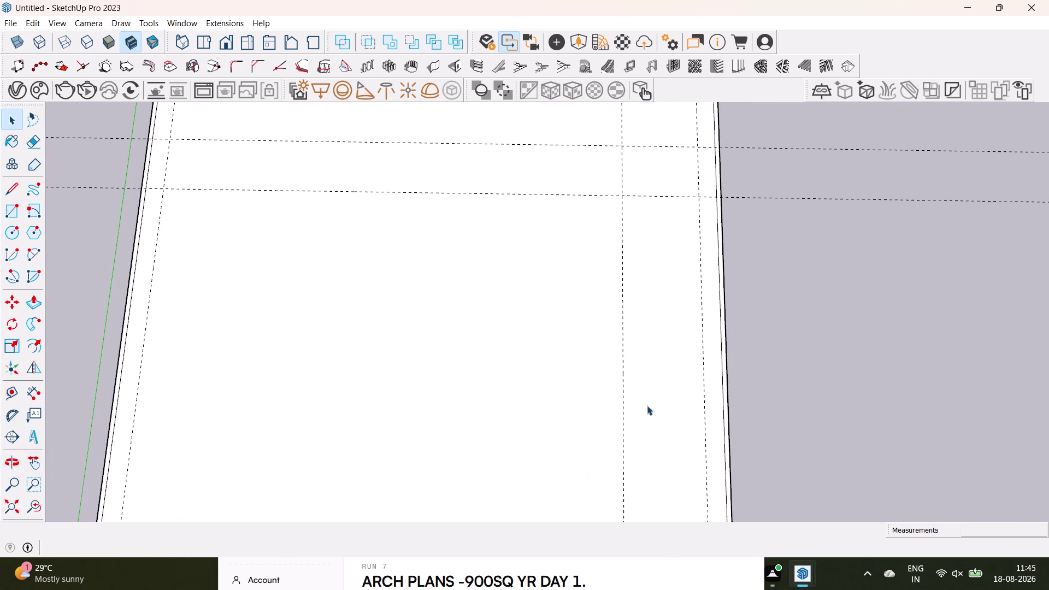
click(625, 427)
click(623, 433)
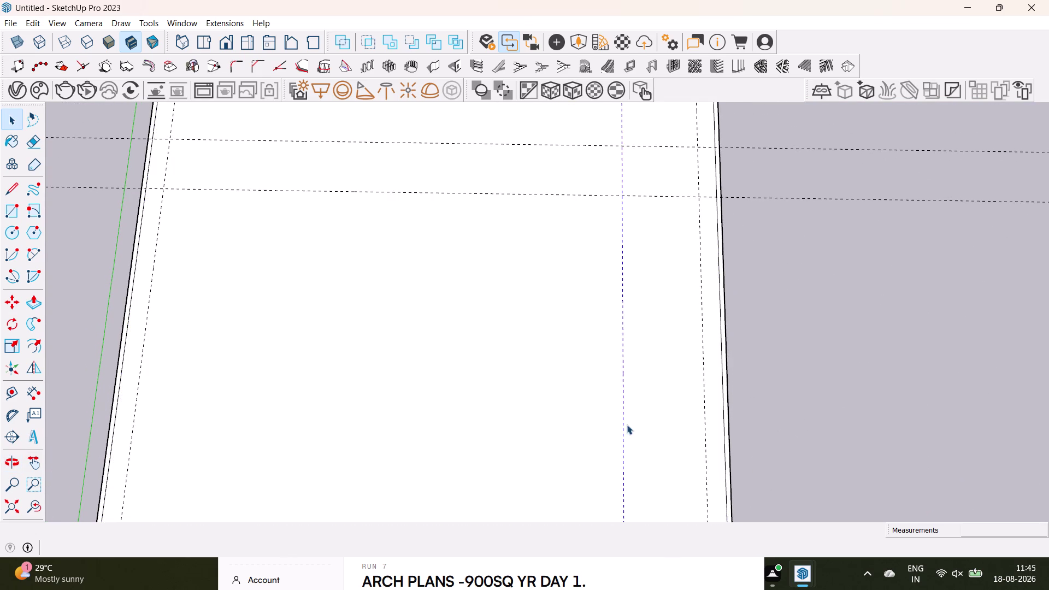
key(Delete)
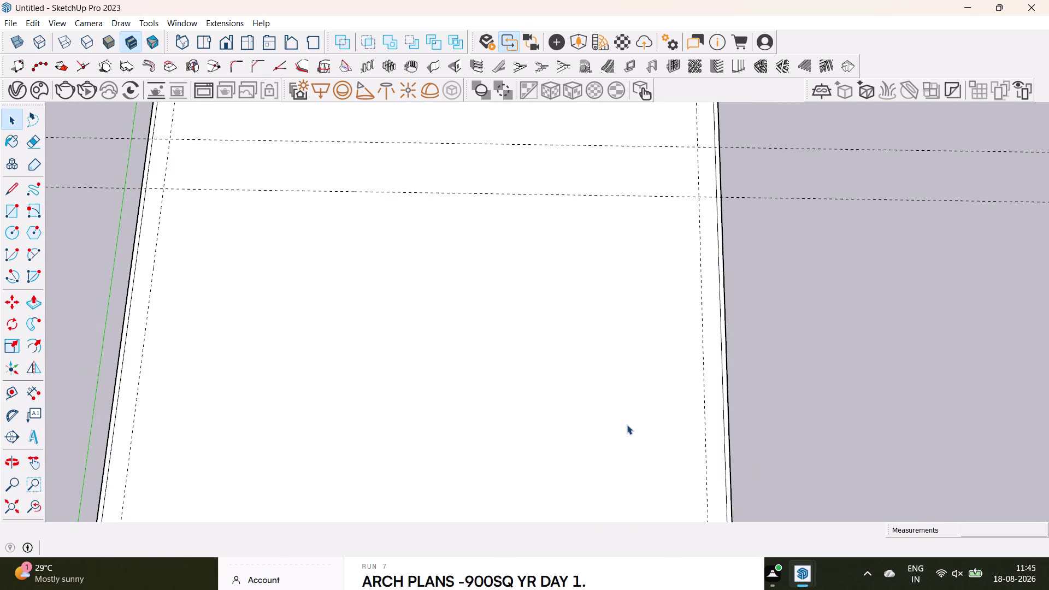
Place a vertical guide 15' in from the right wall.
click(11, 390)
click(705, 395)
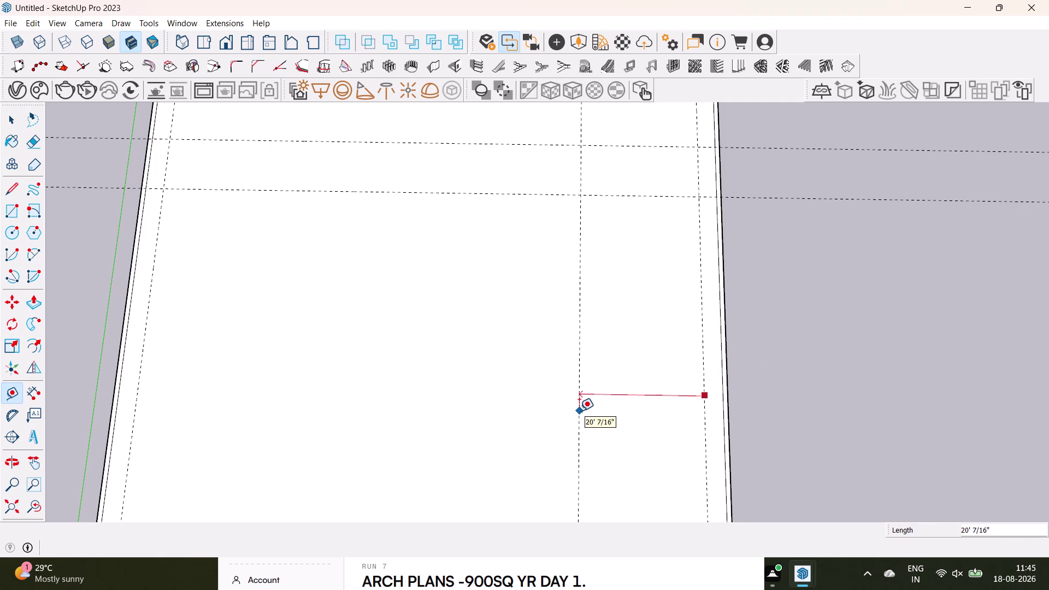
text(15)
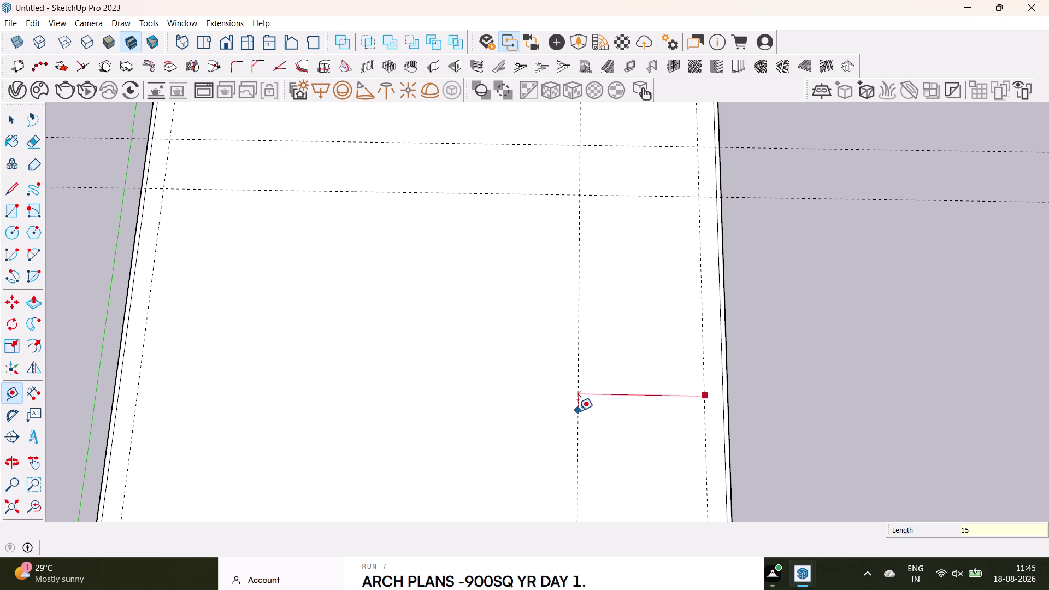
key(apostrophe)
key(Return)
Add a vertical guide 9' beyond the 15' guide, then stop placing guides.
click(608, 406)
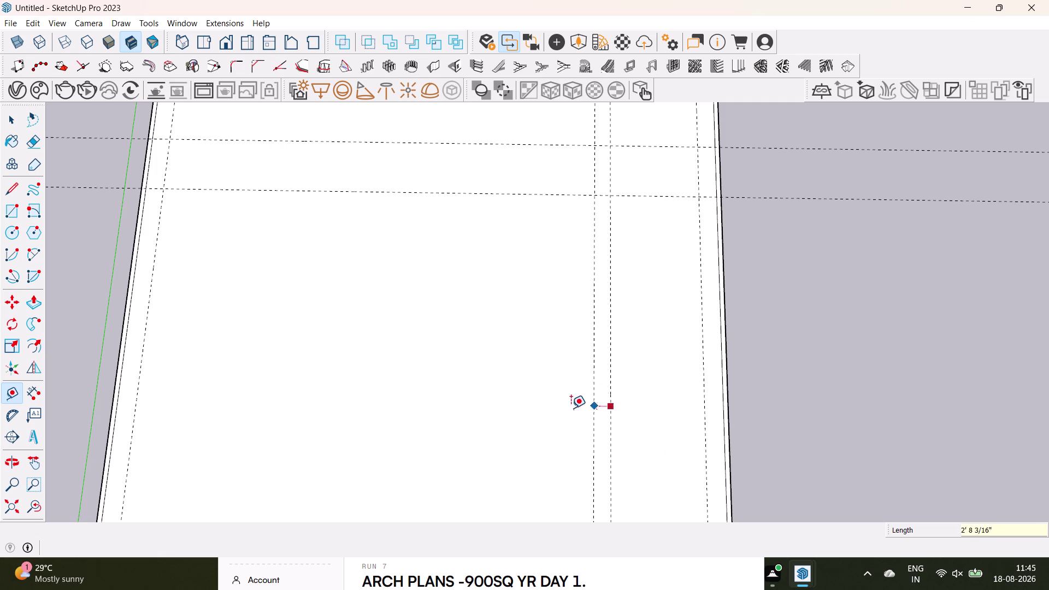
key(9)
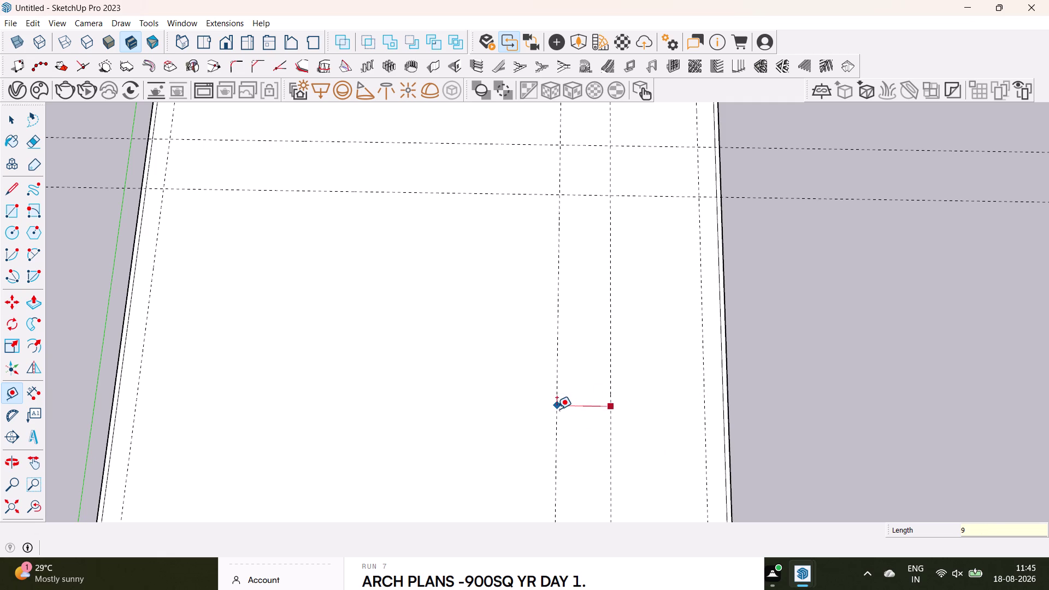
key(apostrophe)
key(Return)
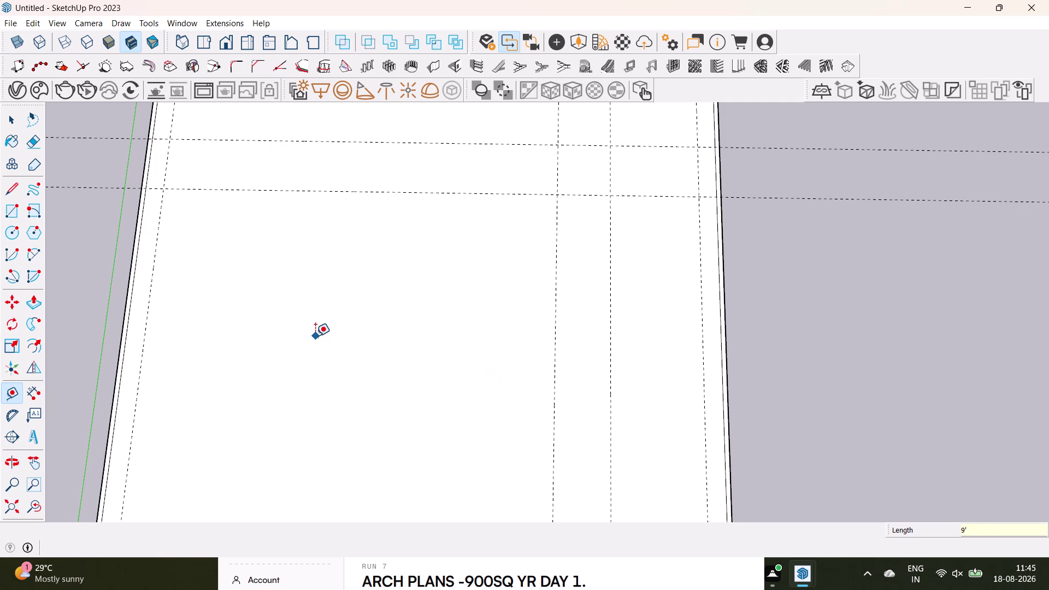
click(705, 386)
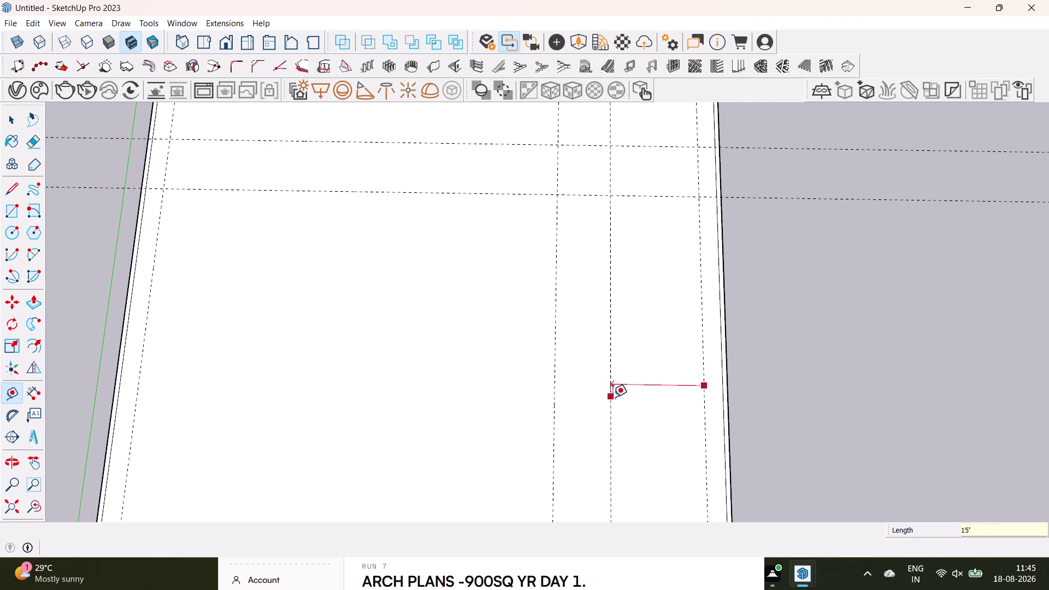
key(space)
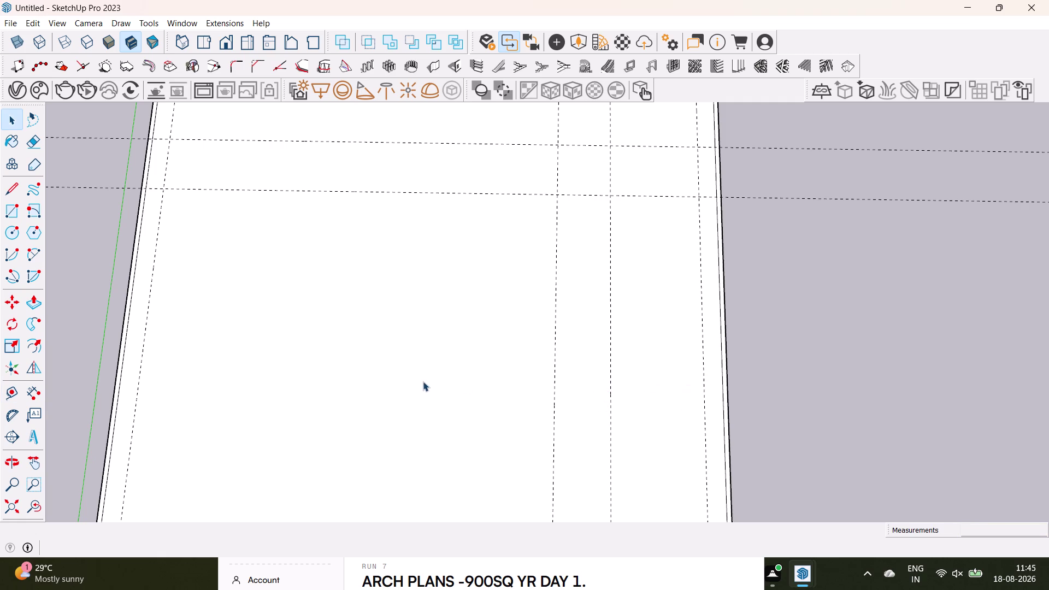
scroll(down, 3)
Place a vertical guide 5' in from the left wall.
middle_drag(437, 369, 525, 392)
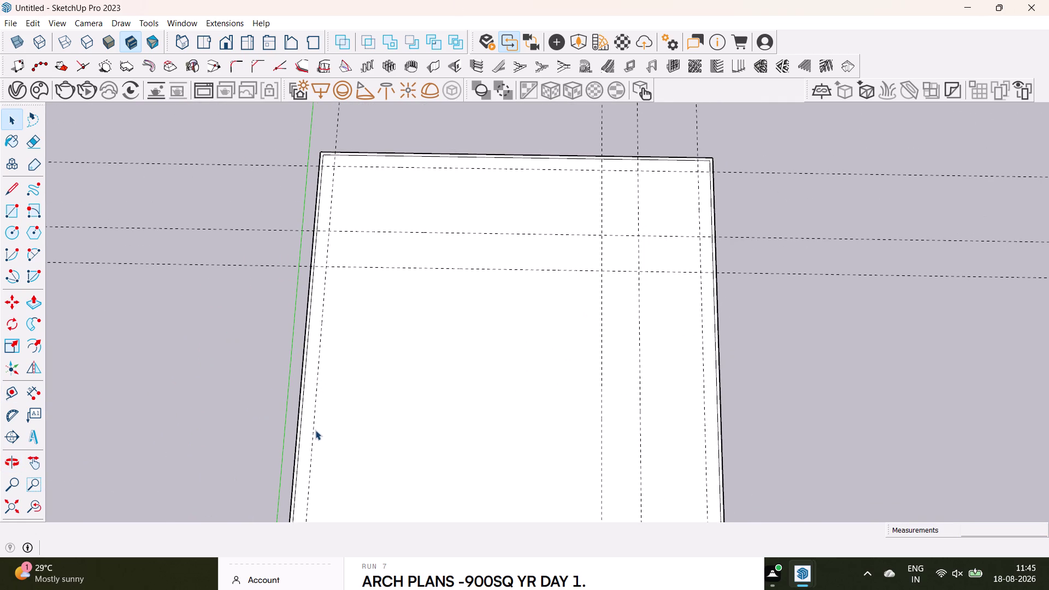
key(t)
drag(312, 434, 317, 435)
key(1)
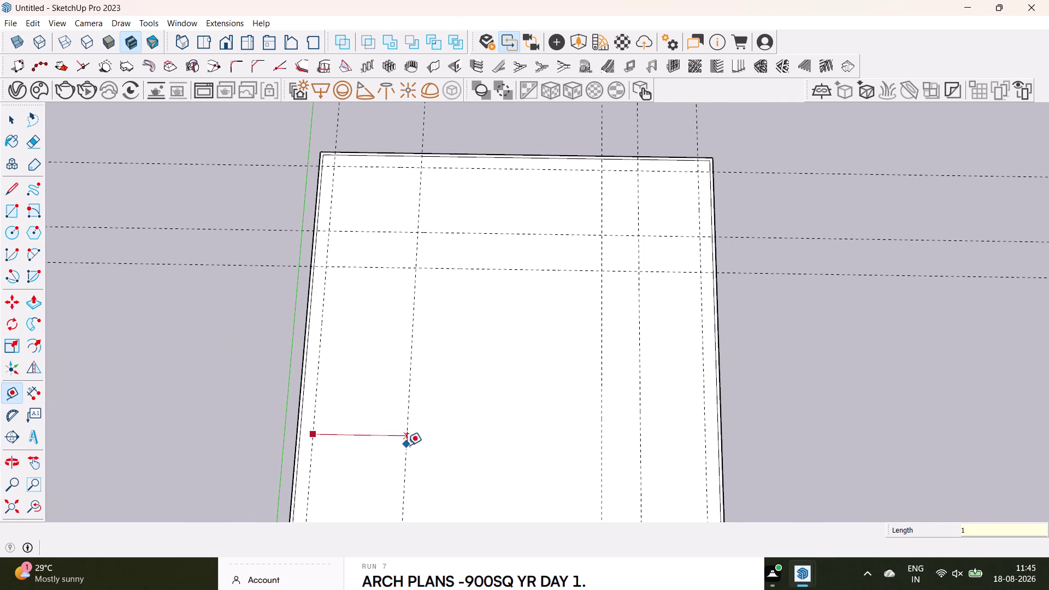
text(5')
key(Return)
Add a vertical guide 9' right of the new 5' left guide.
click(374, 445)
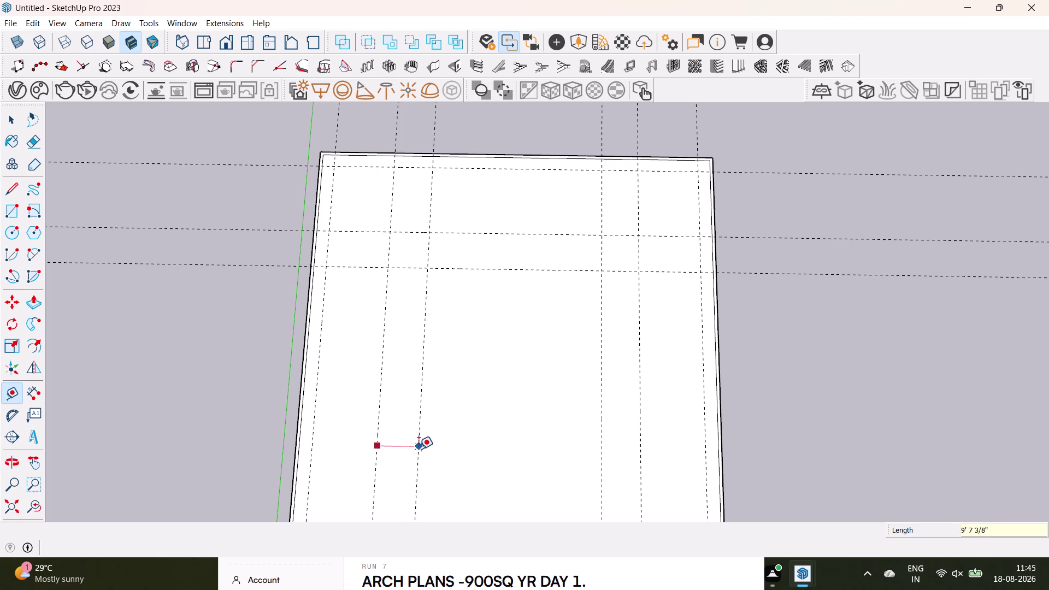
text(9')
key(Return)
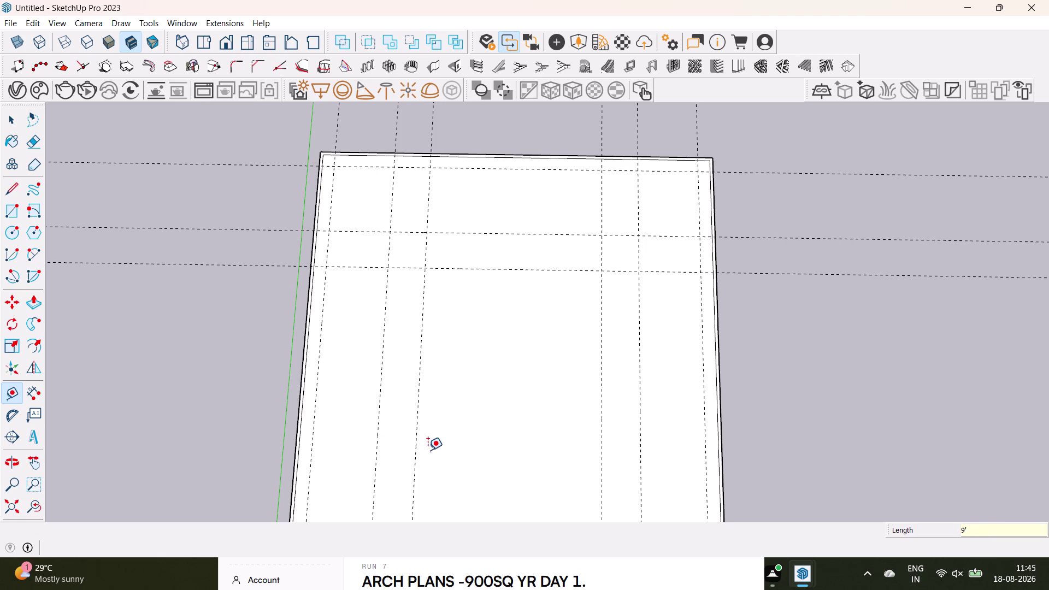
scroll(down, 3)
middle_drag(470, 435, 474, 379)
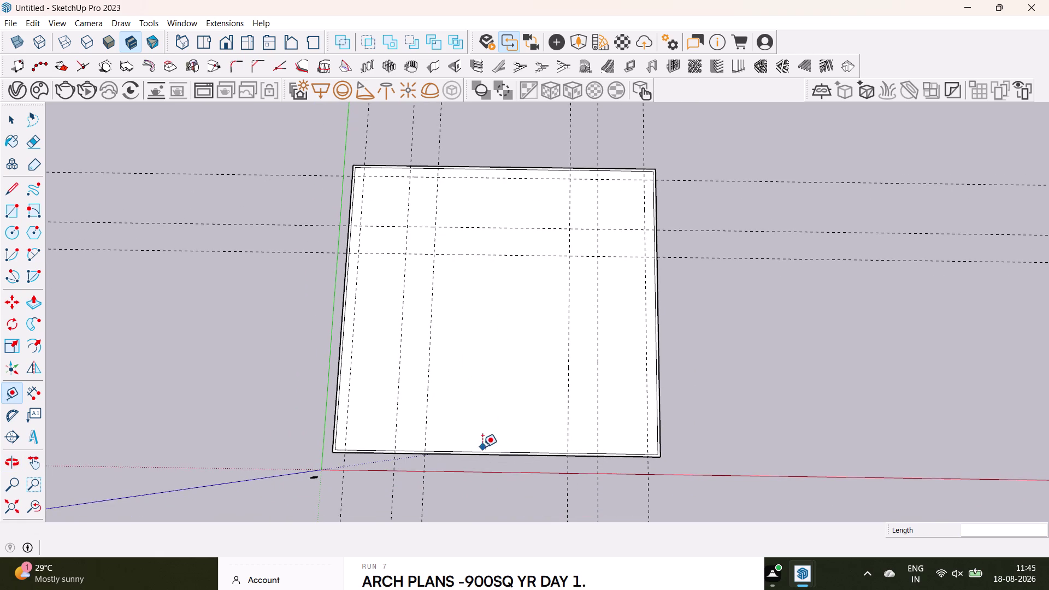
Measure the distance between the left and right guides, then reframe the plan's top.
drag(425, 369, 432, 368)
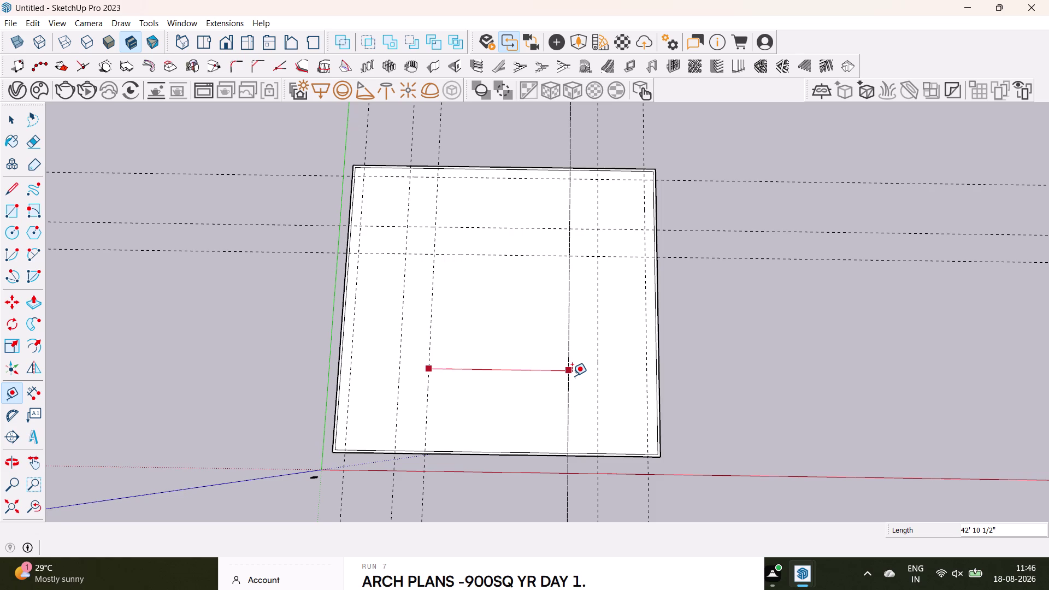
key(space)
scroll(up, 3)
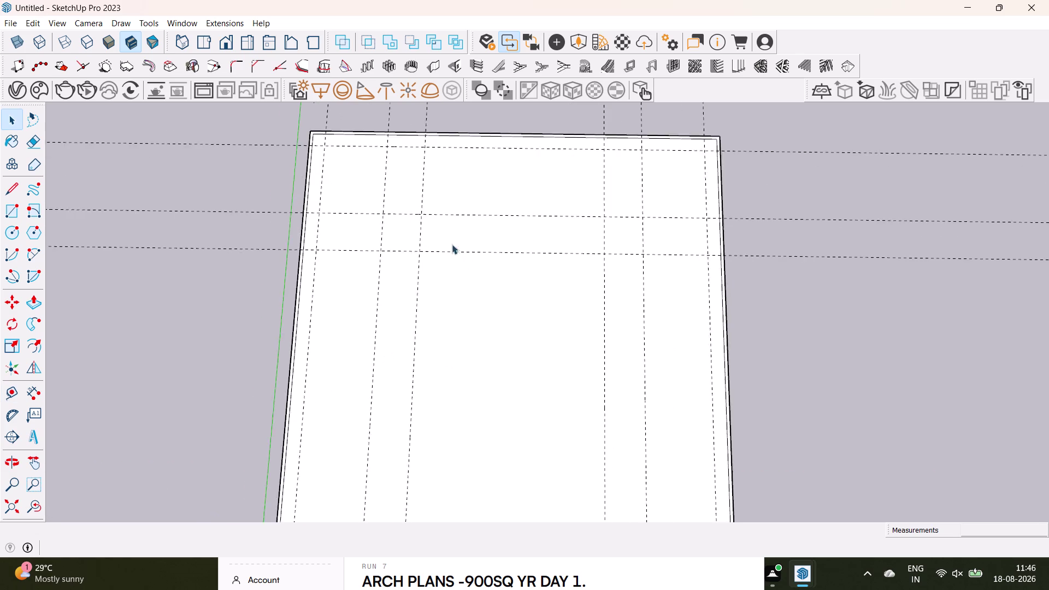
scroll(up, 3)
middle_drag(459, 211, 456, 322)
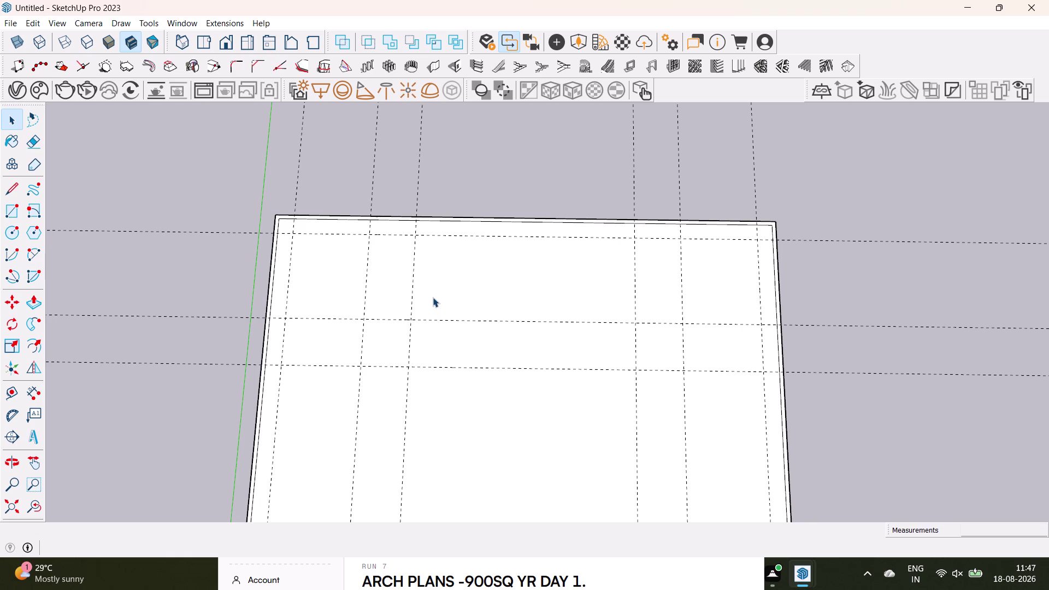
Trace the top inner wall line between the guides and down the right side.
click(11, 190)
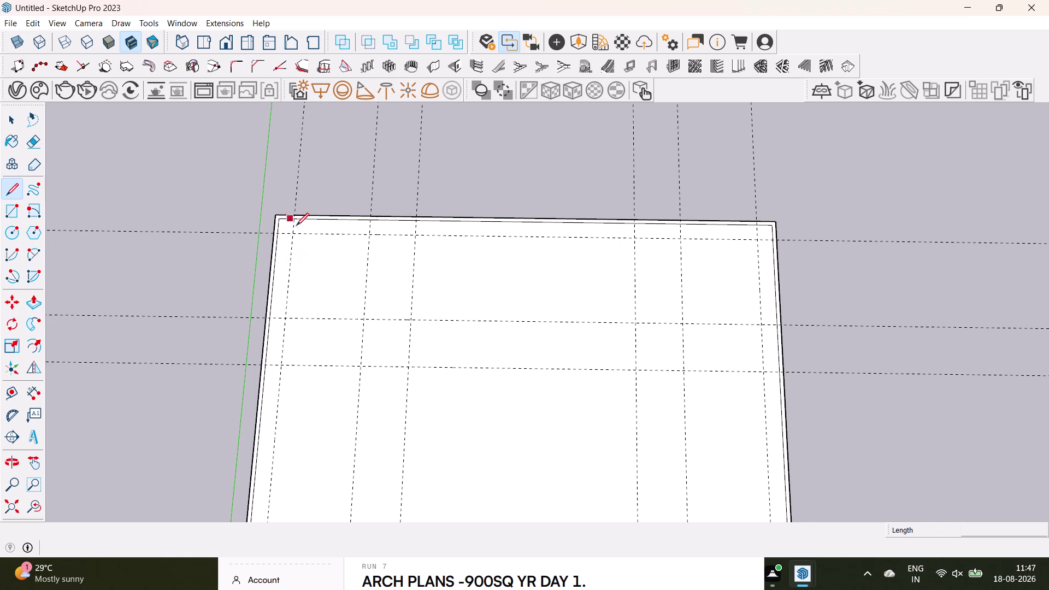
click(291, 235)
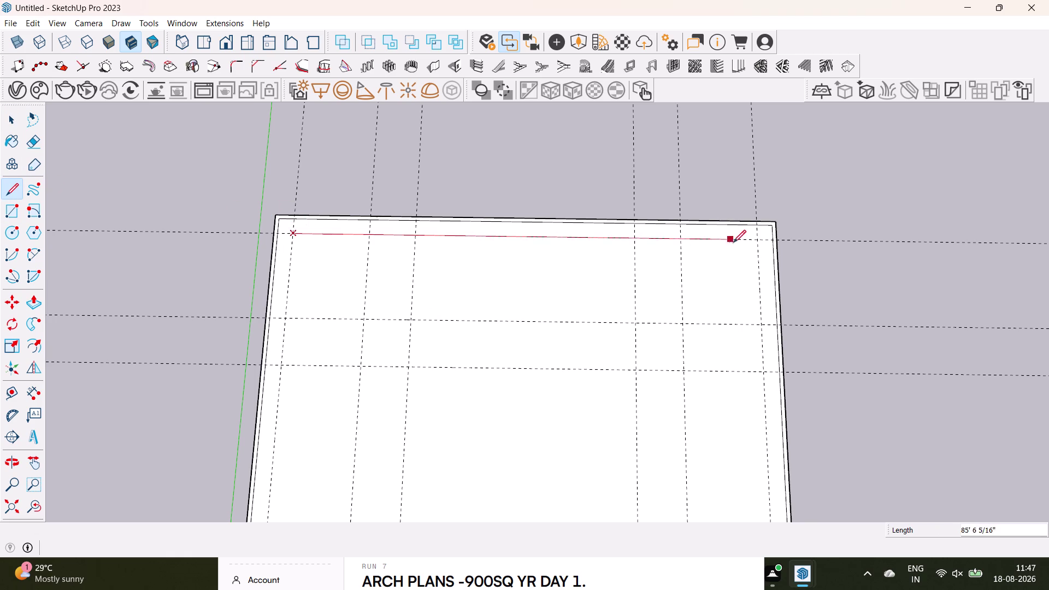
click(756, 241)
scroll(down, 3)
middle_drag(768, 429, 766, 327)
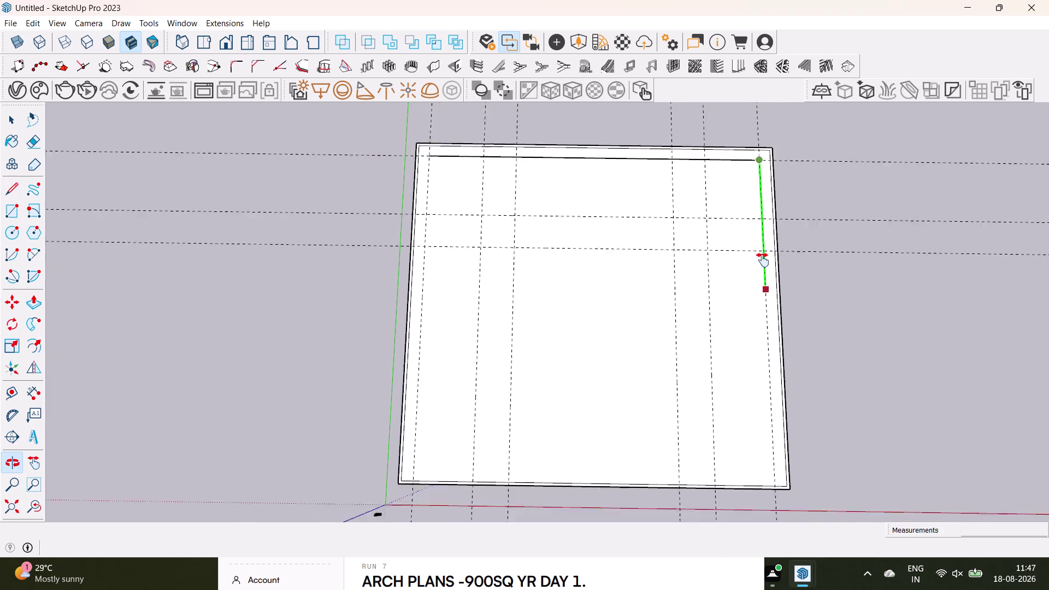
middle_drag(766, 327, 761, 196)
click(772, 387)
key(space)
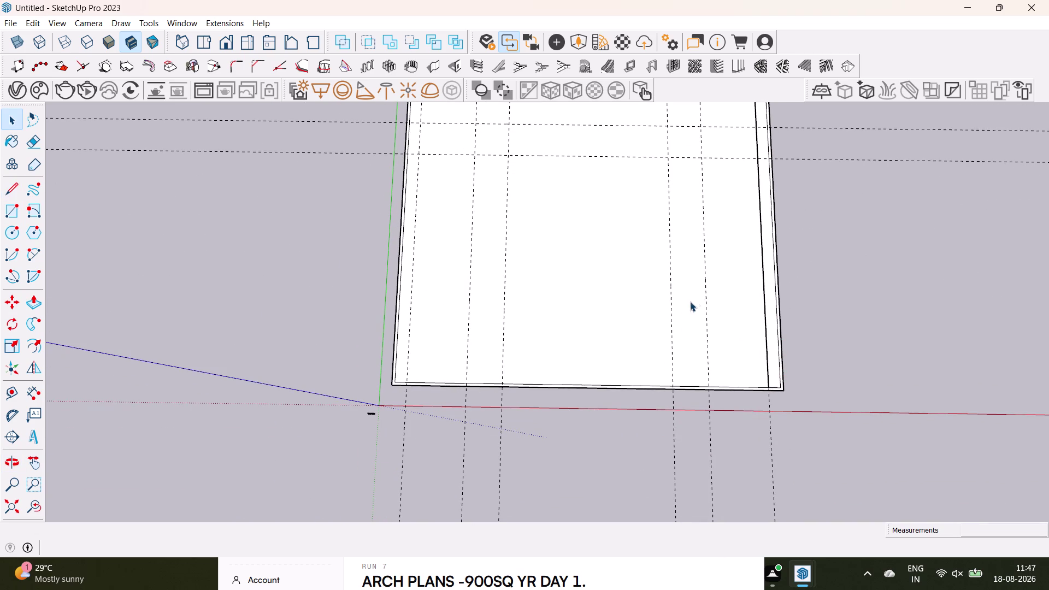
Trace the left inner wall line from the top-left corner to the bottom.
scroll(down, 3)
middle_drag(700, 290, 708, 438)
drag(7, 192, 69, 201)
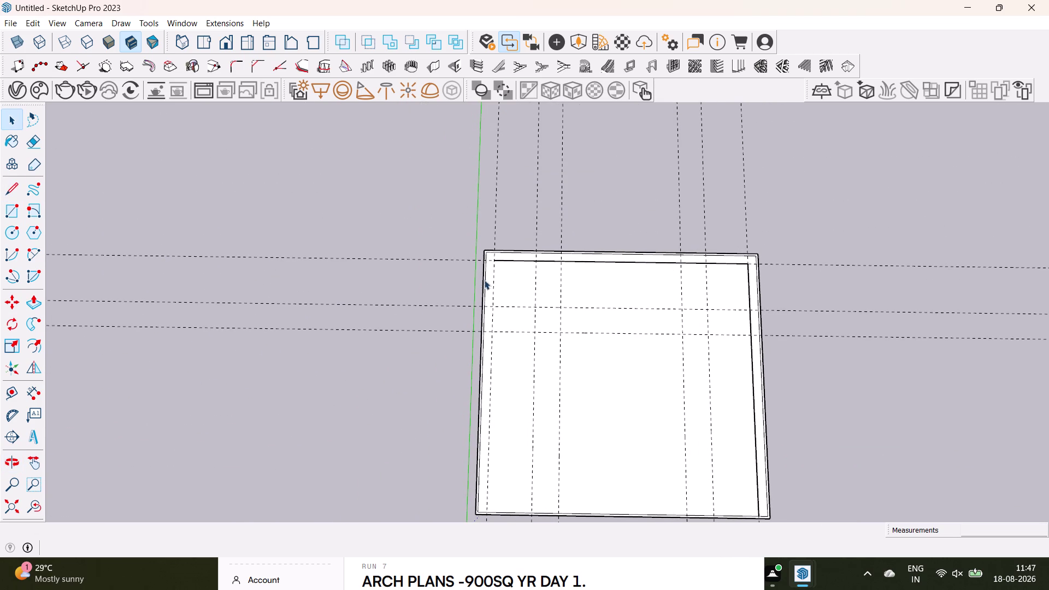
scroll(up, 3)
drag(9, 186, 17, 188)
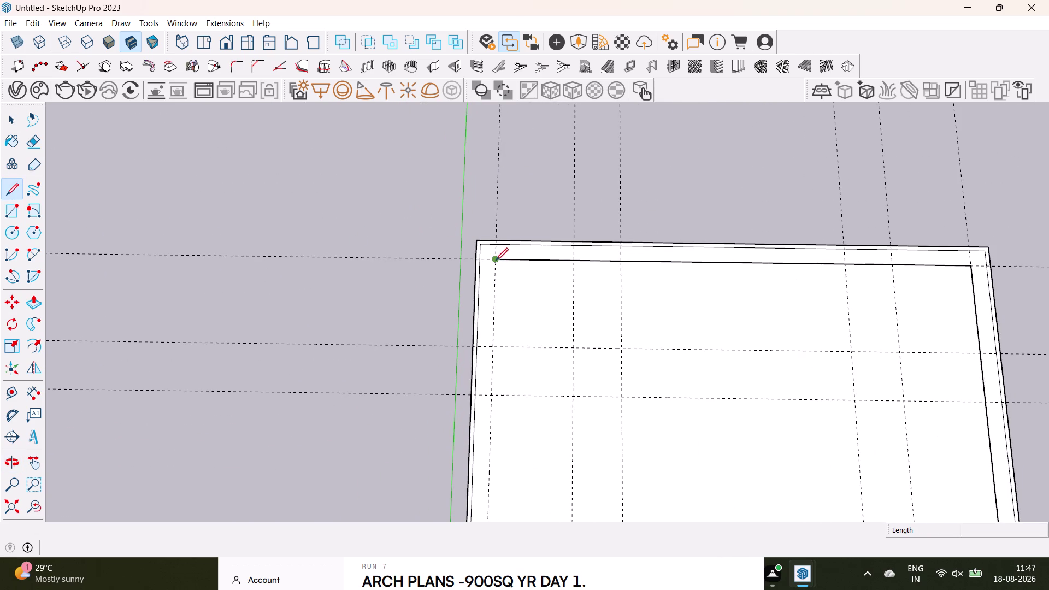
click(495, 260)
scroll(down, 3)
middle_drag(497, 353, 500, 147)
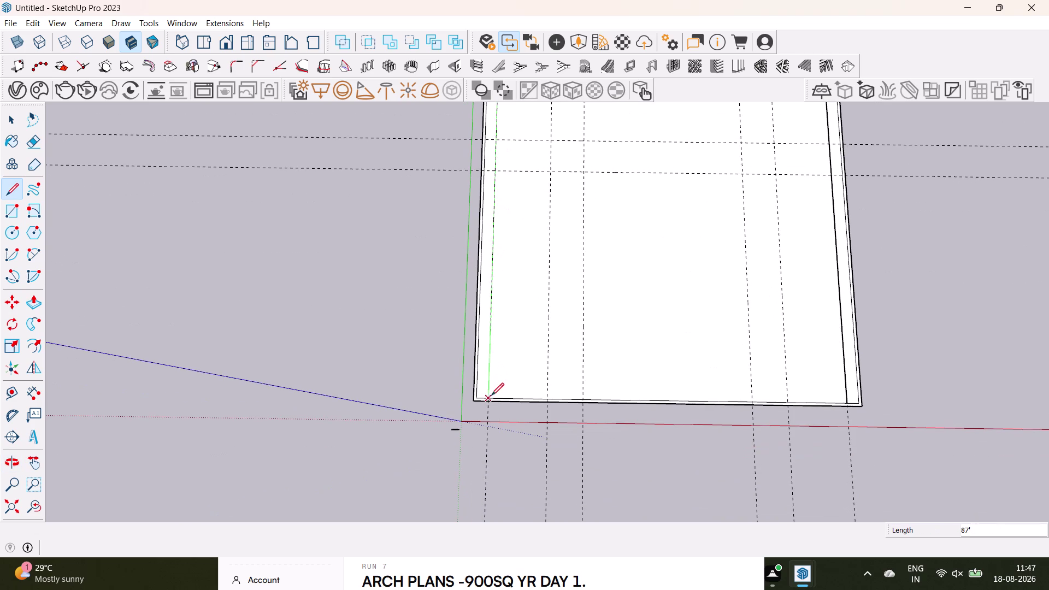
click(490, 399)
key(space)
Draw the first horizontal room-dividing line from the left wall guide to the right wall.
scroll(down, 3)
middle_drag(538, 287, 452, 460)
scroll(up, 3)
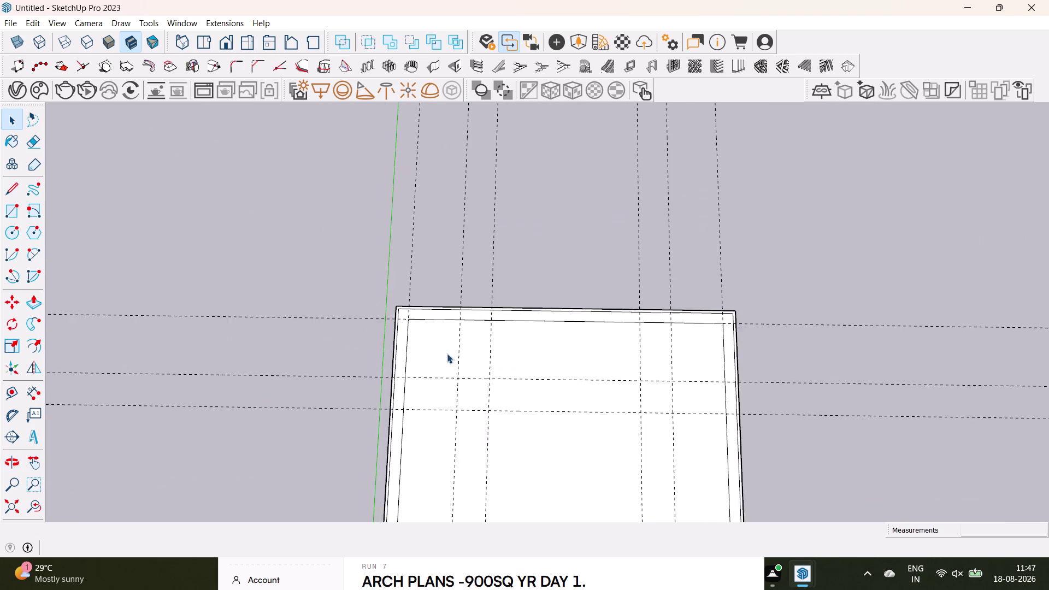
scroll(up, 3)
click(8, 200)
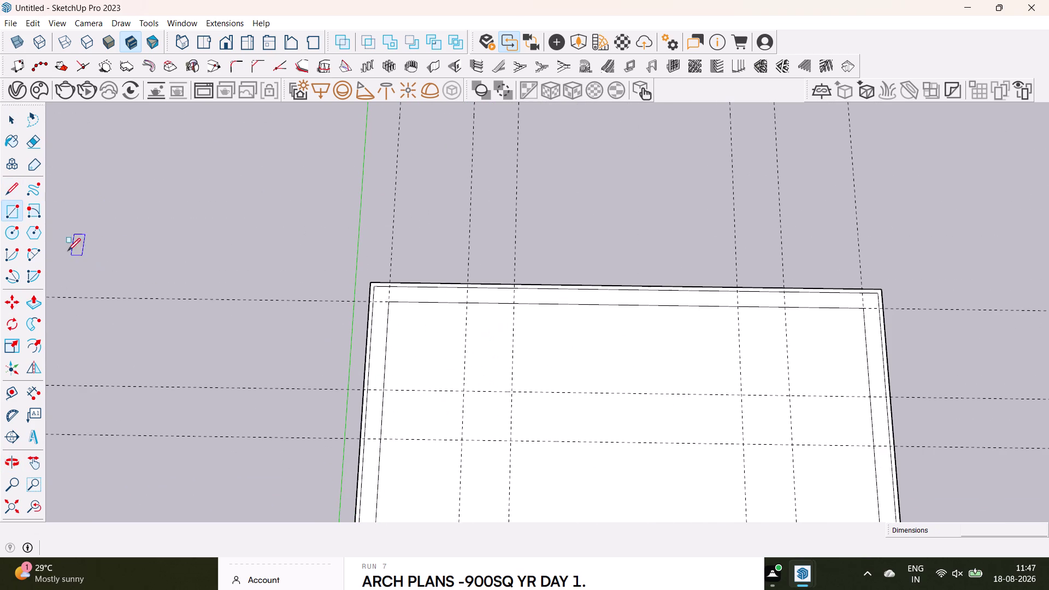
click(10, 186)
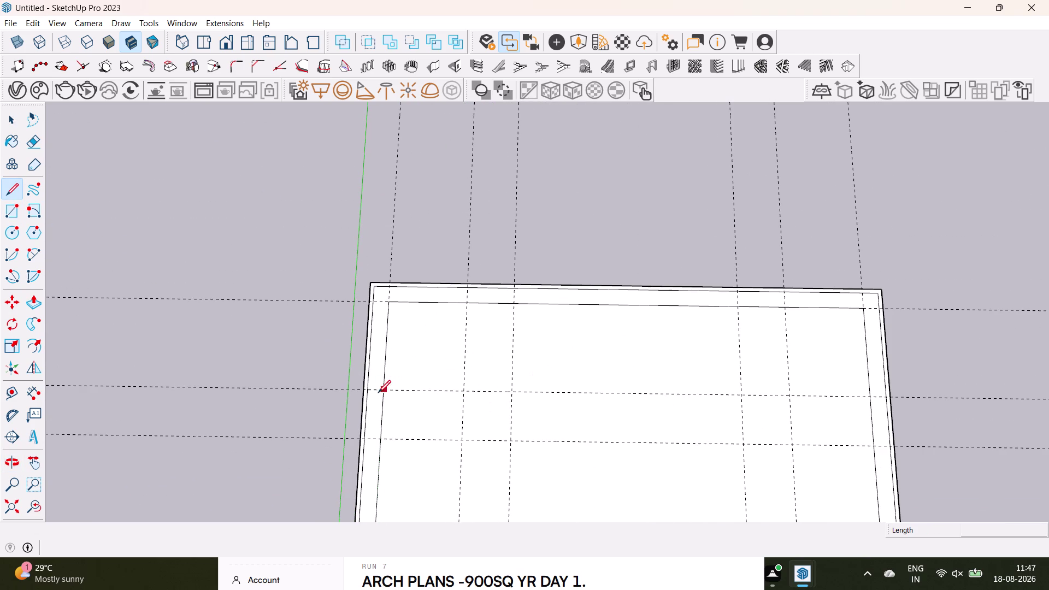
click(384, 390)
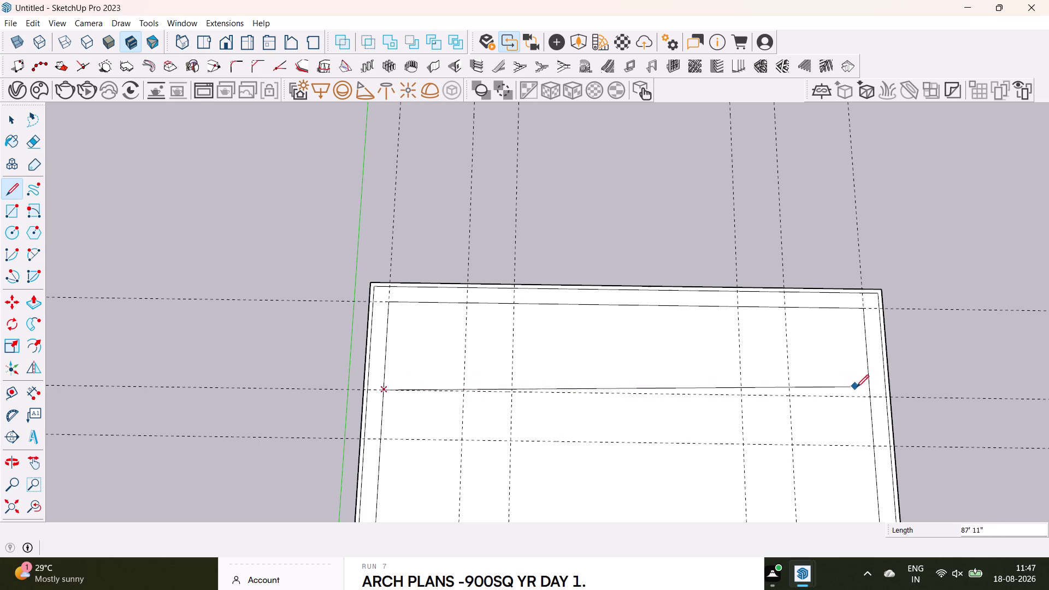
click(868, 395)
key(space)
Draw a second horizontal dividing line from the left wall to the right wall.
scroll(down, 3)
scroll(up, 3)
middle_drag(539, 381, 526, 315)
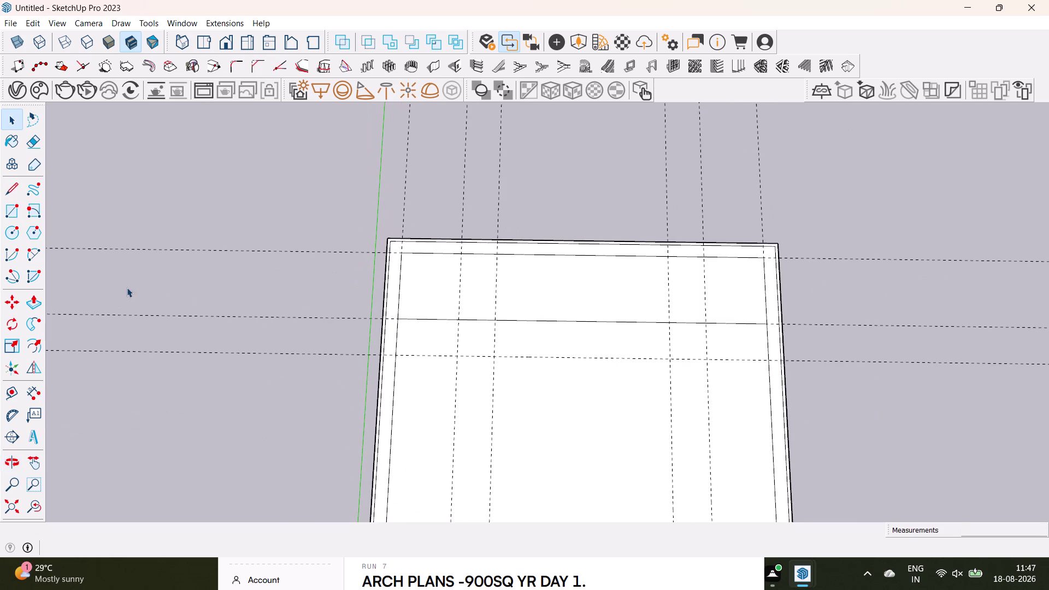
click(7, 185)
scroll(up, 3)
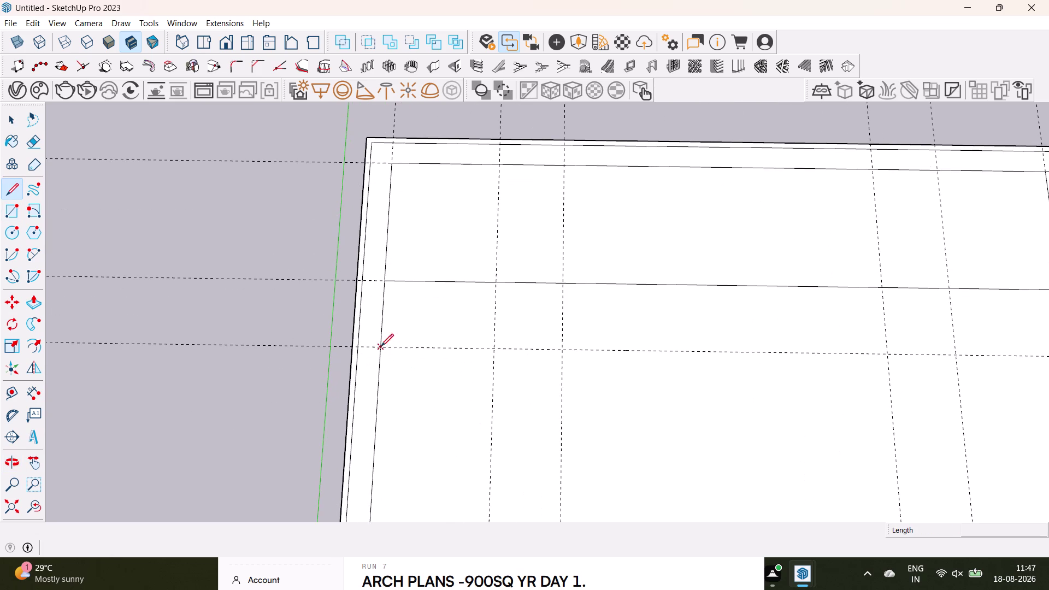
drag(381, 347, 401, 348)
scroll(down, 3)
middle_drag(827, 354, 583, 393)
click(765, 396)
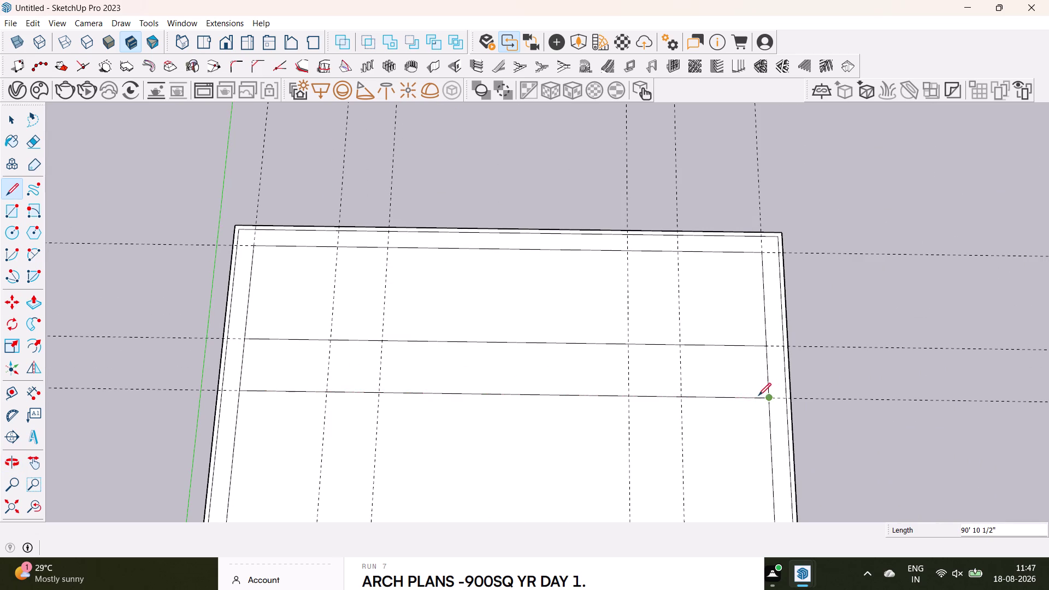
key(space)
scroll(down, 3)
middle_drag(500, 384, 596, 307)
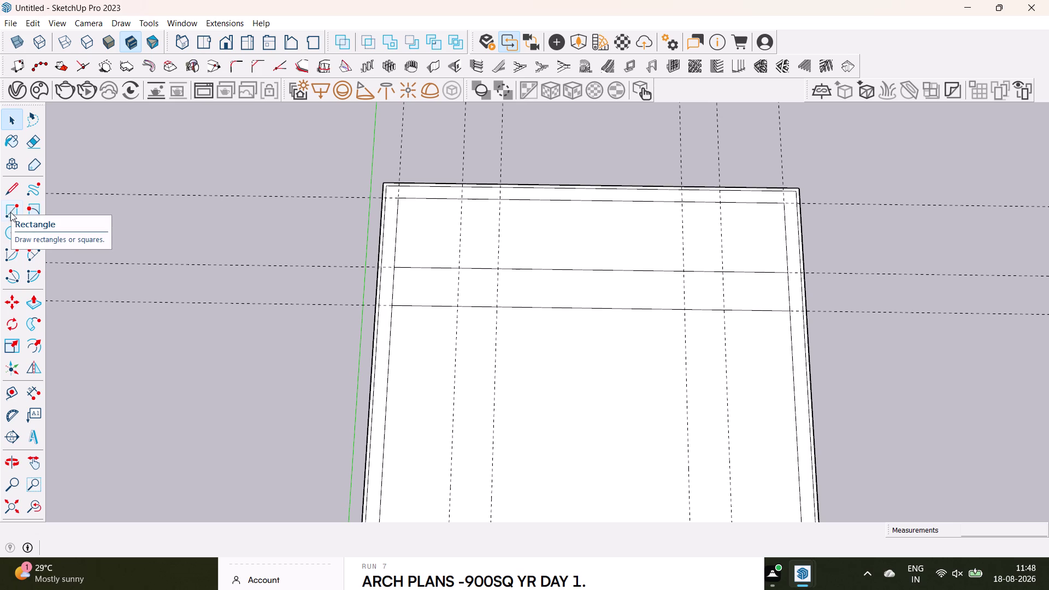
Draw the left wall strip rectangle from the cross wall to the outer edge.
click(12, 213)
scroll(up, 3)
drag(451, 273, 465, 279)
scroll(down, 3)
middle_drag(505, 423, 490, 320)
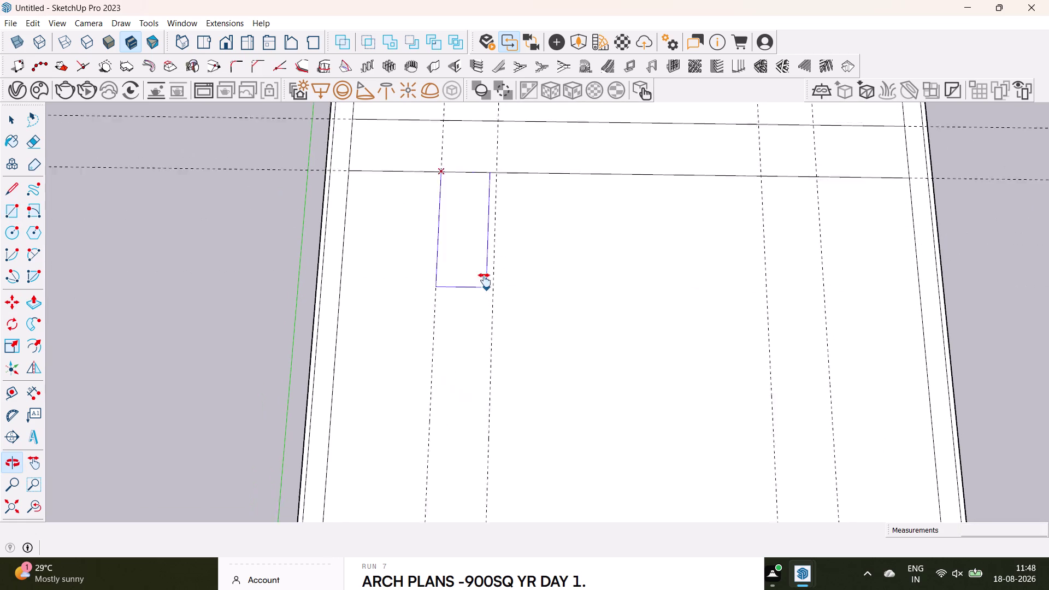
middle_drag(489, 320, 475, 211)
click(473, 484)
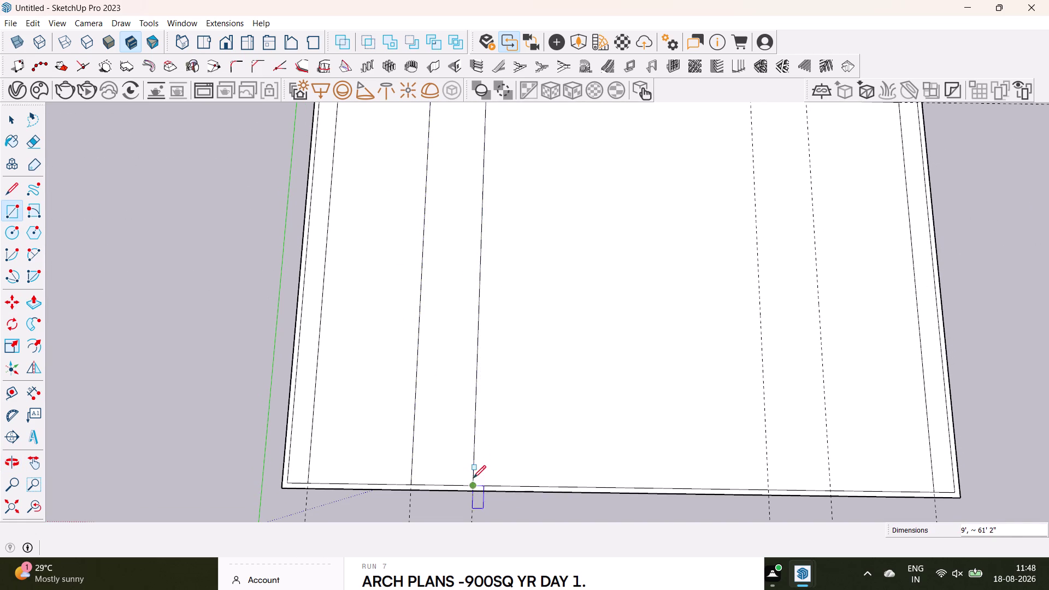
key(space)
scroll(down, 3)
middle_drag(448, 372, 408, 431)
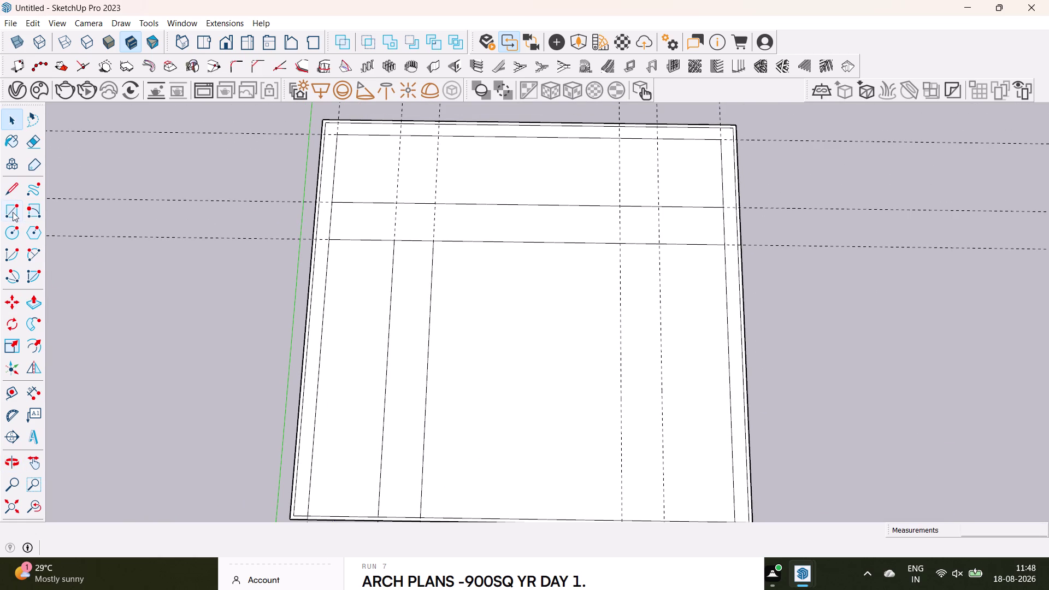
Draw the right wall strip rectangle from the cross wall to the bottom edge.
click(12, 212)
drag(620, 241, 640, 247)
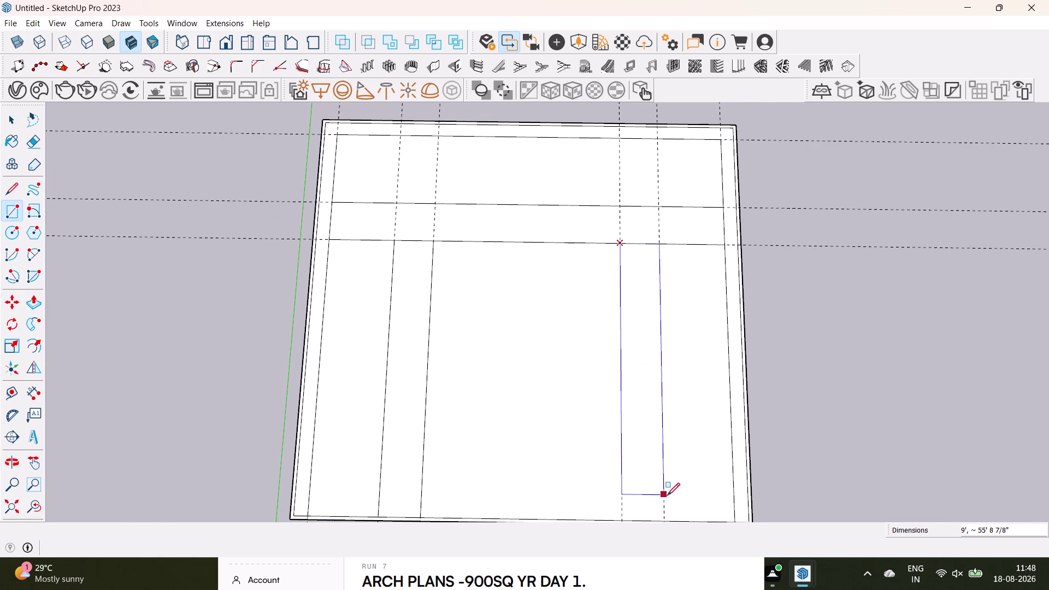
click(664, 518)
scroll(down, 3)
middle_drag(650, 467, 653, 377)
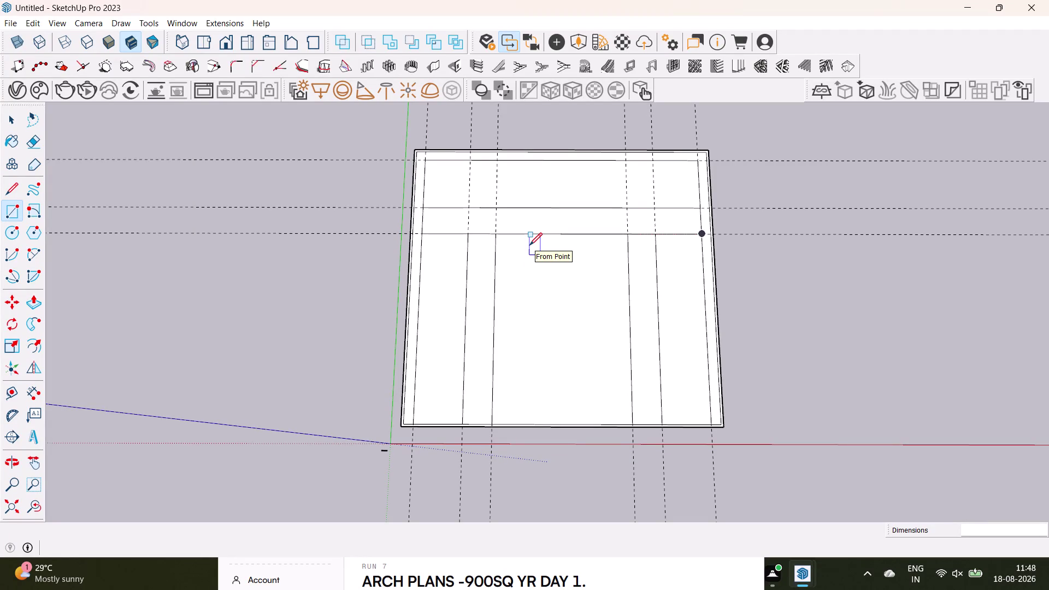
key(space)
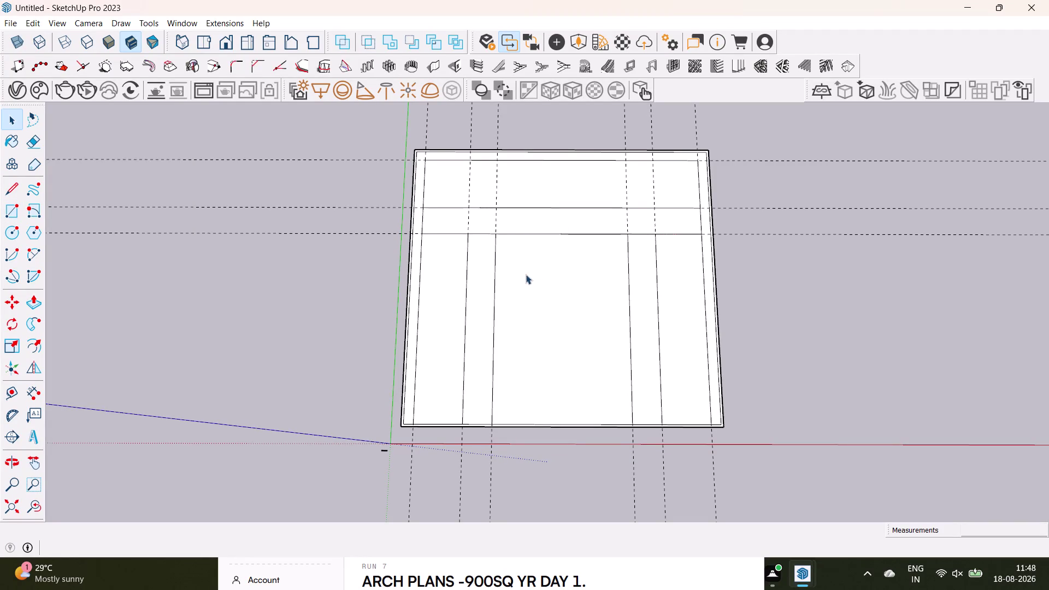
middle_drag(527, 273, 533, 409)
scroll(up, 3)
middle_drag(530, 317, 517, 345)
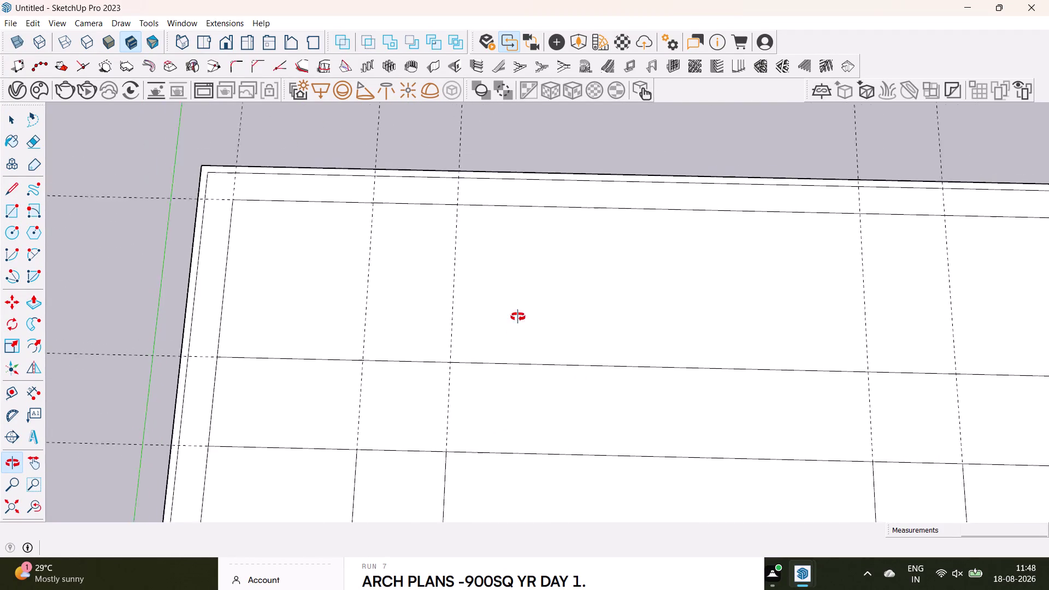
middle_drag(517, 344, 467, 261)
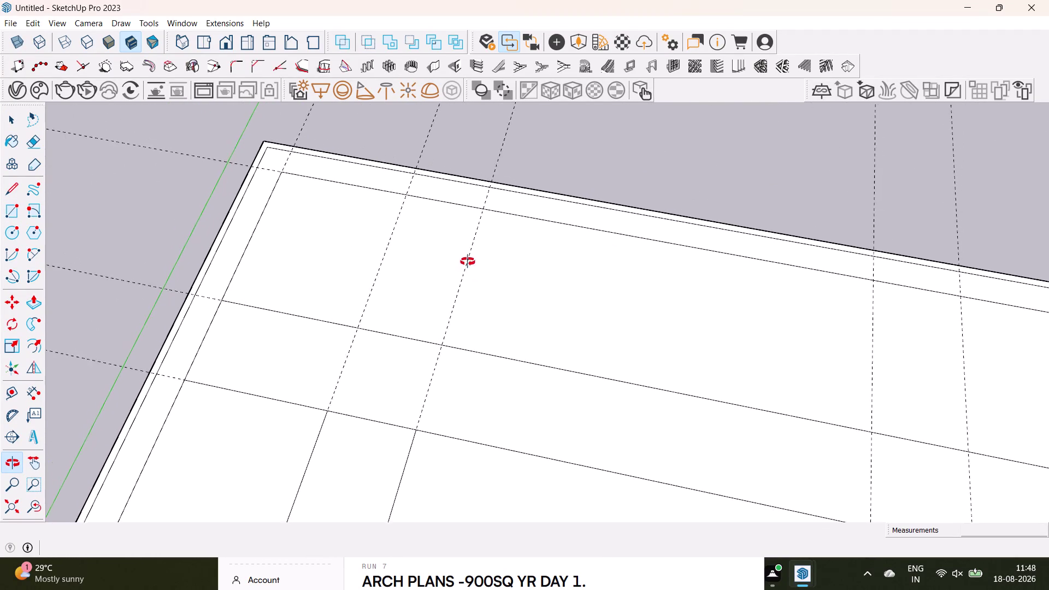
middle_drag(467, 262, 477, 296)
middle_drag(560, 362, 576, 245)
scroll(down, 3)
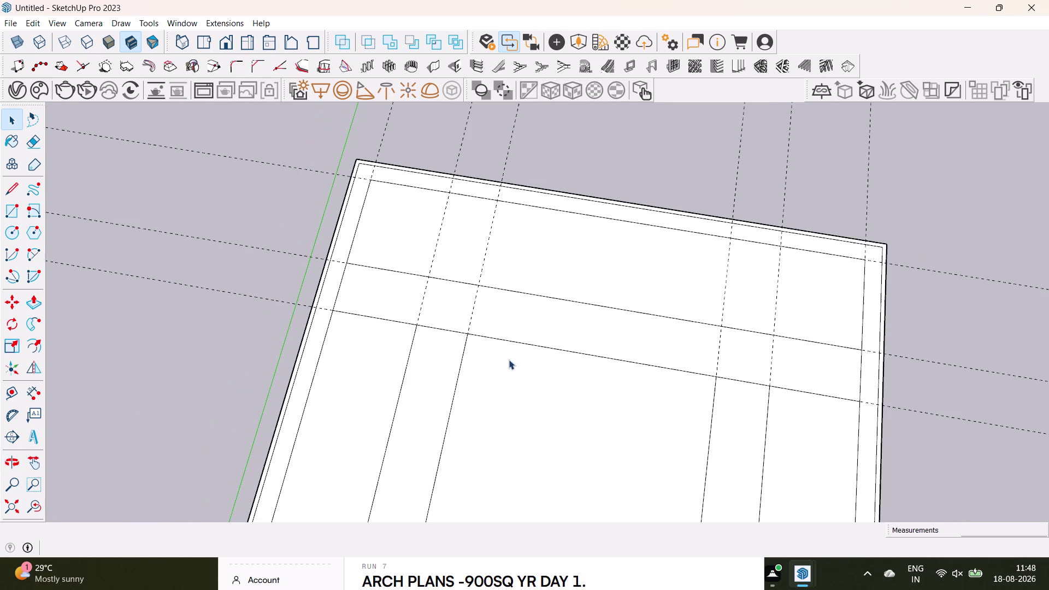
middle_drag(494, 293, 493, 256)
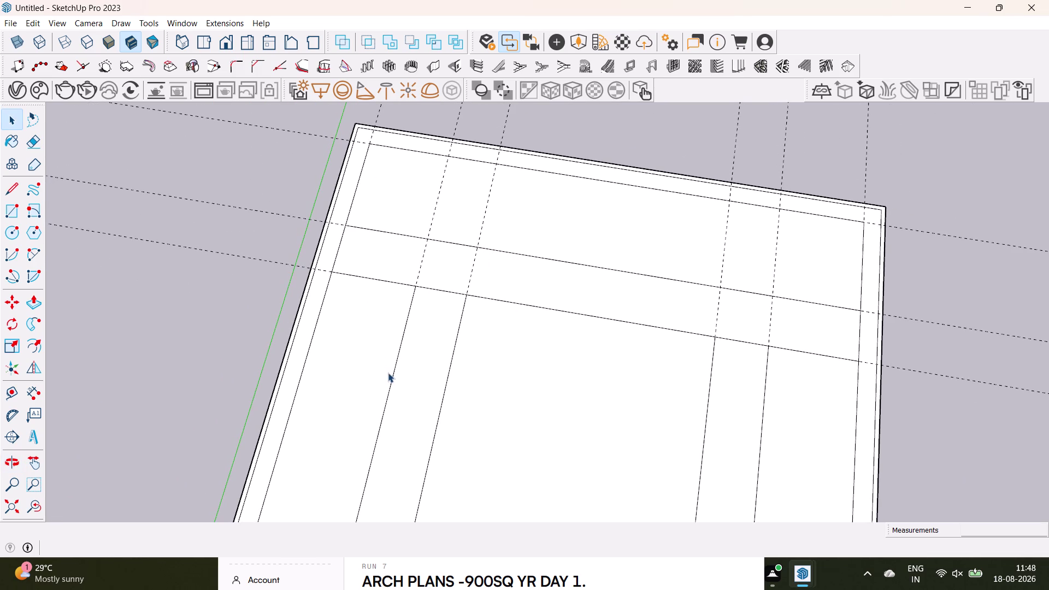
scroll(down, 3)
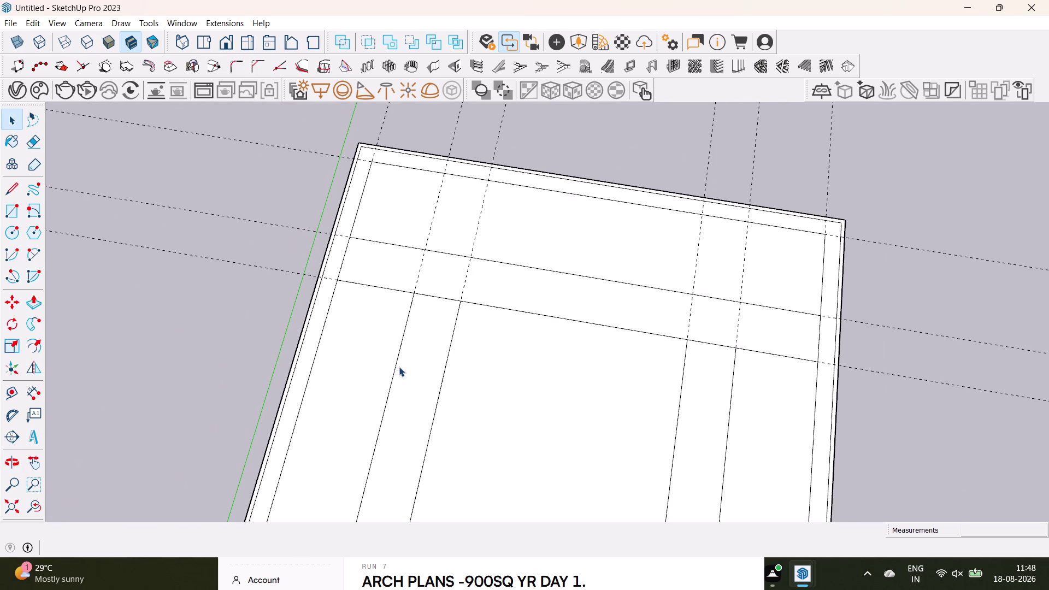
middle_drag(407, 391, 496, 255)
middle_drag(460, 309, 508, 350)
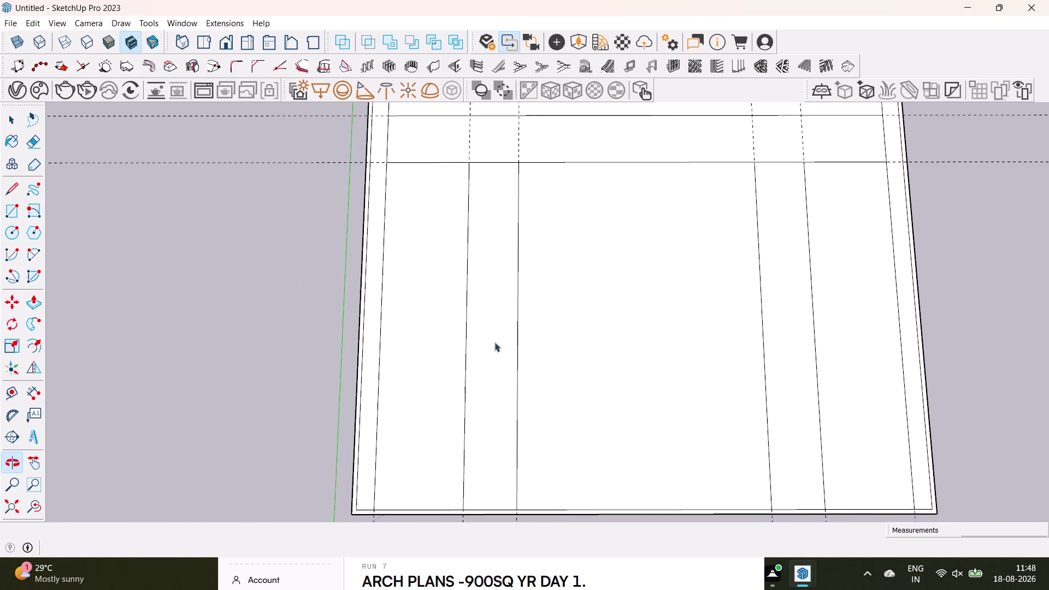
Select the left, narrow and right wall strip faces and check their context menus.
click(410, 301)
double_click(411, 300)
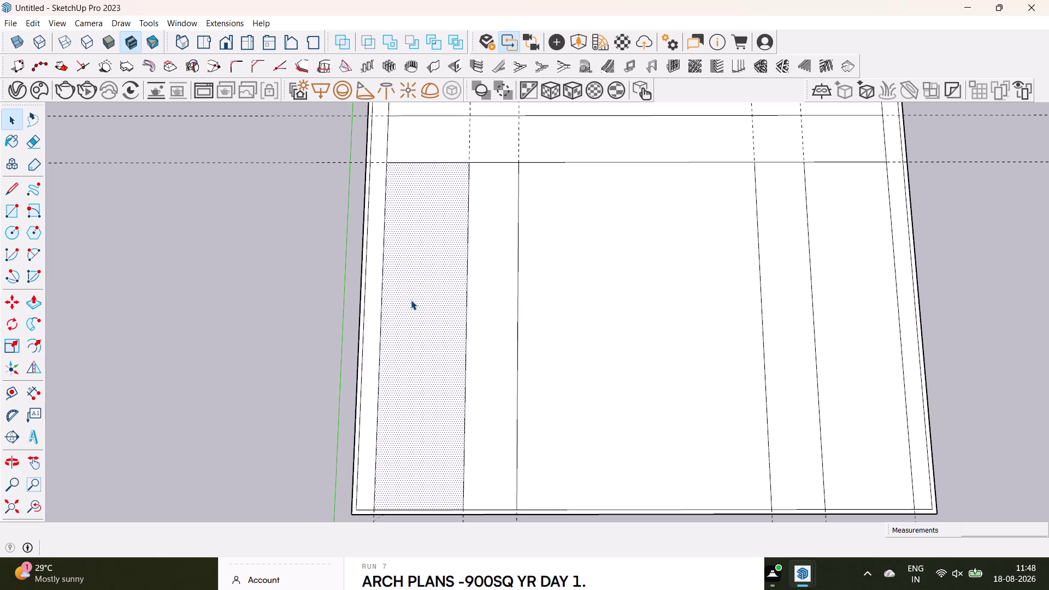
right_click(411, 300)
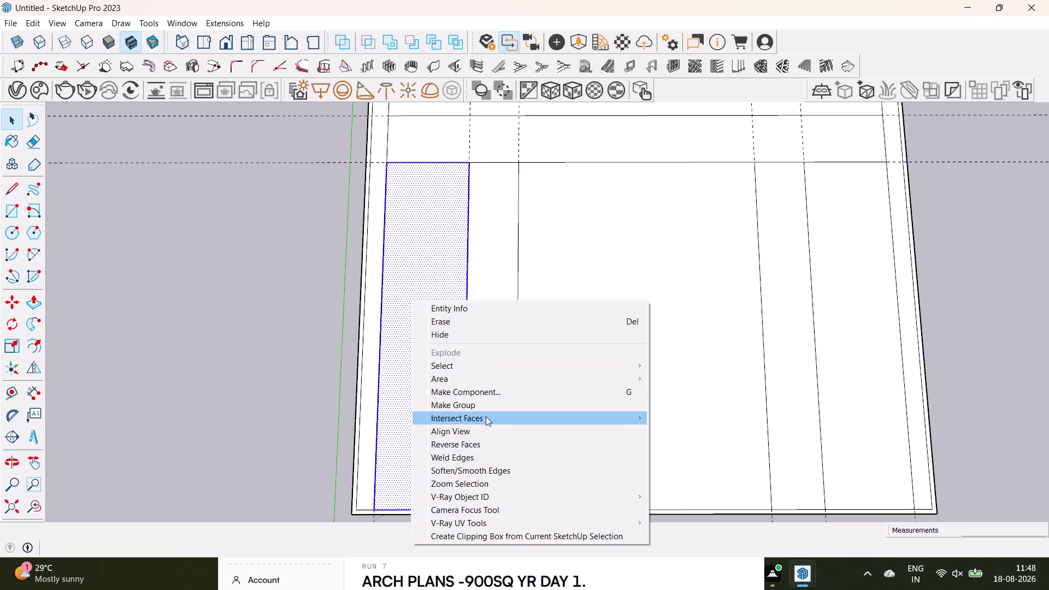
click(487, 400)
key(space)
double_click(490, 387)
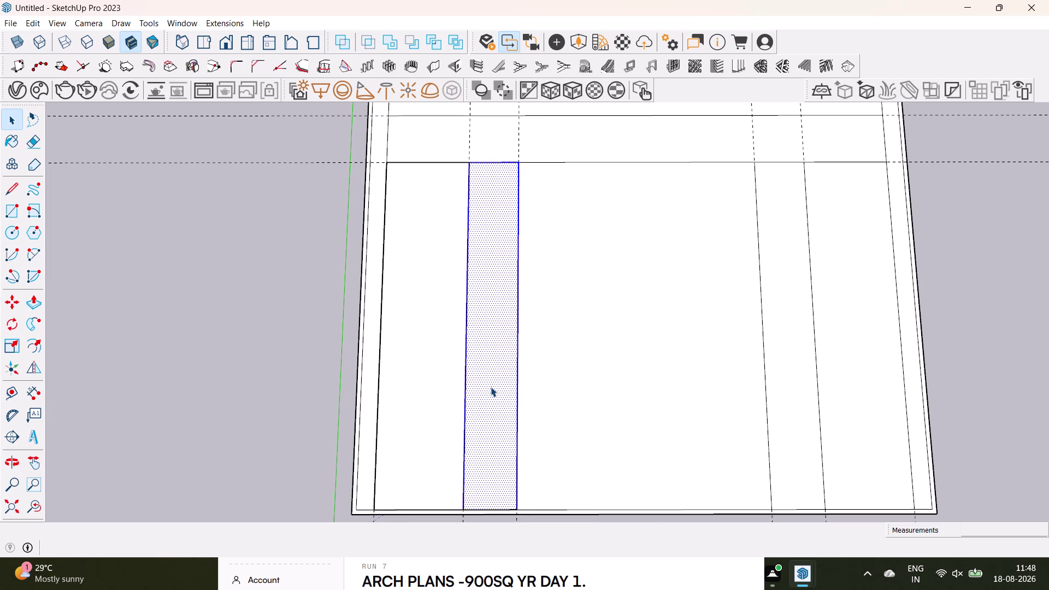
right_click(491, 387)
click(540, 247)
middle_drag(782, 342, 626, 361)
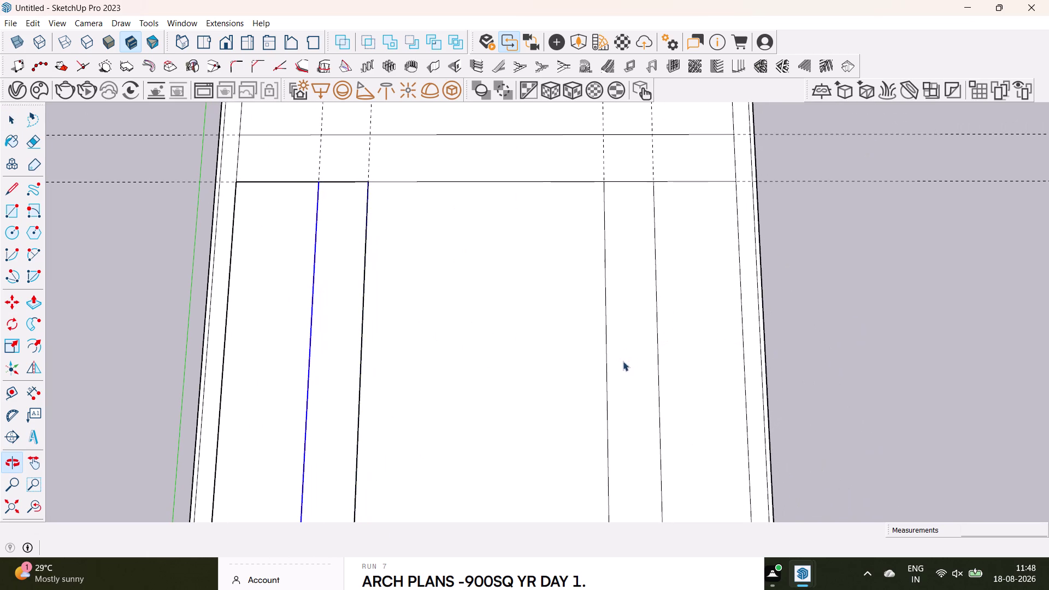
double_click(627, 358)
right_click(628, 358)
click(659, 211)
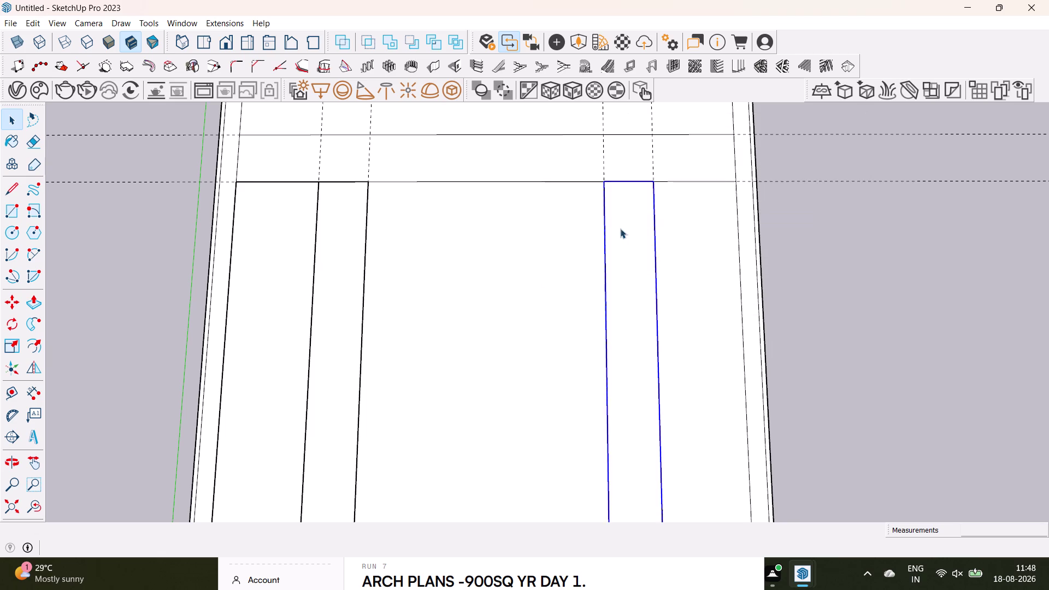
Select the horizontal strip between the top guides and check its context menu.
scroll(down, 3)
middle_drag(528, 290, 538, 424)
double_click(545, 307)
right_click(551, 305)
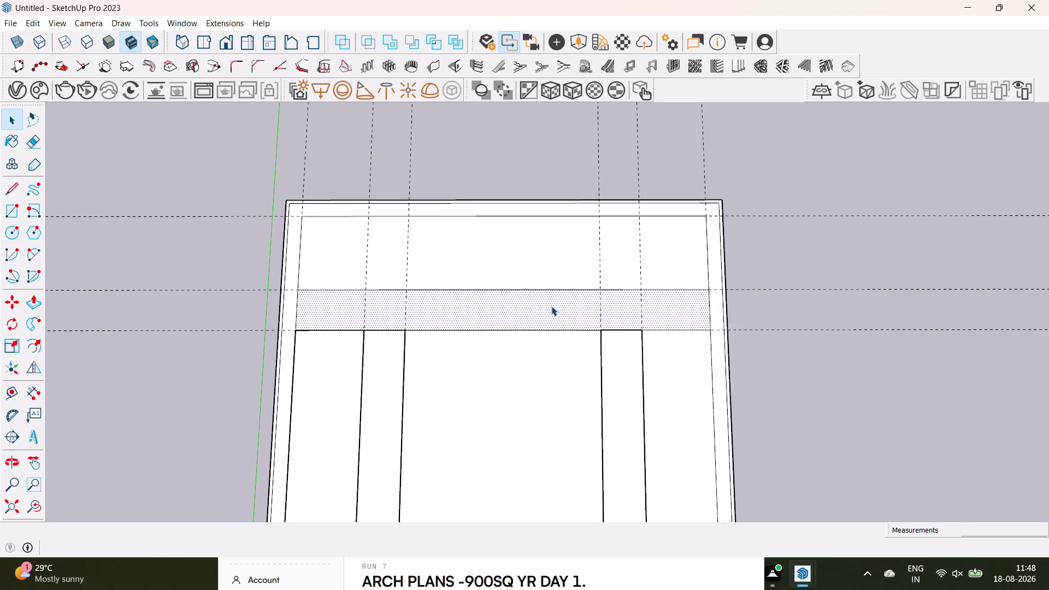
right_click(551, 306)
right_click(562, 312)
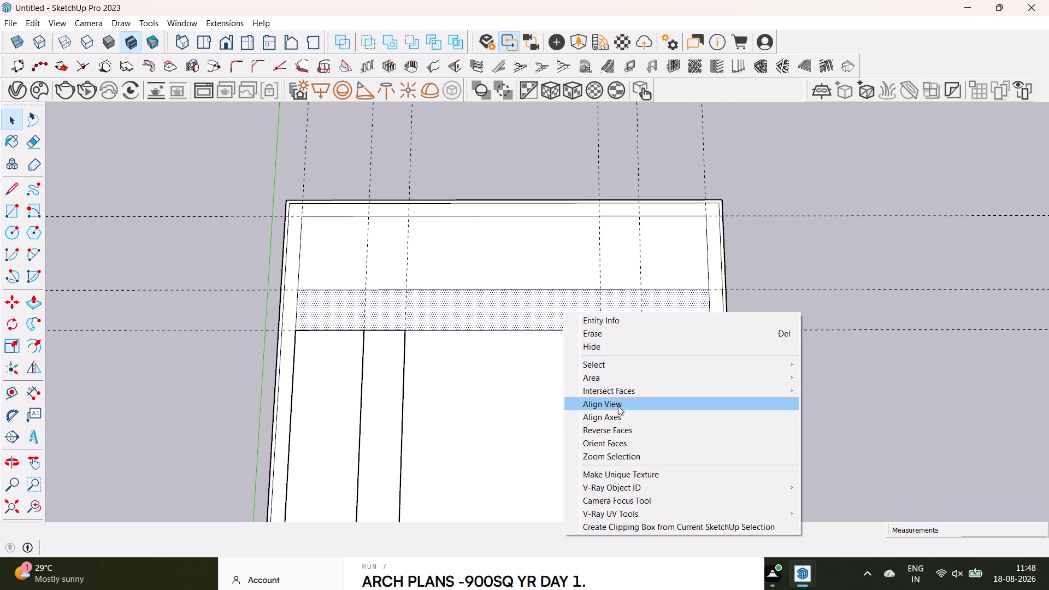
double_click(541, 308)
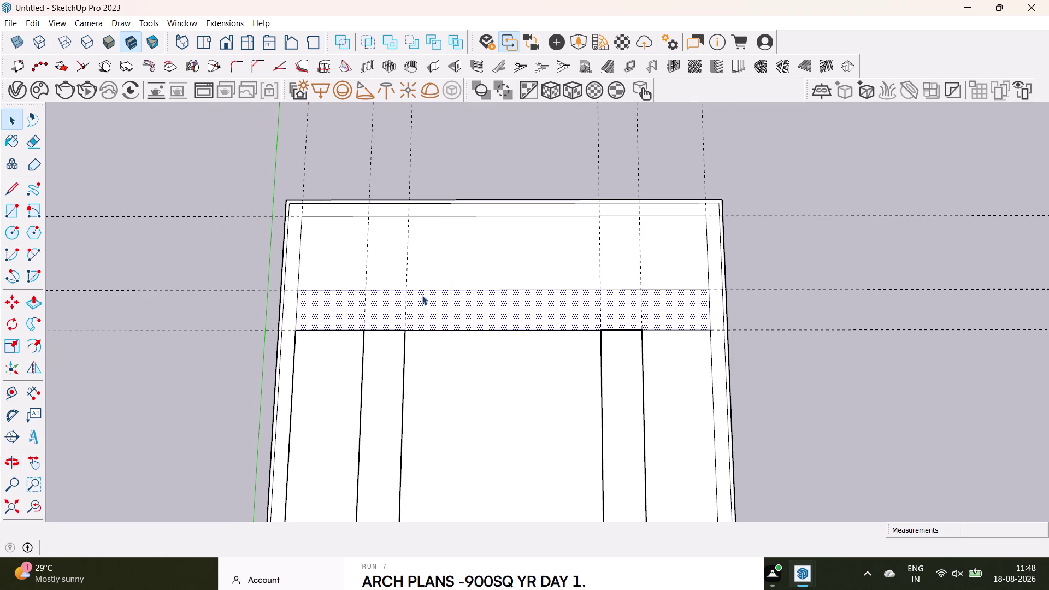
scroll(up, 3)
Draw the strip's end edges from the upper guide to the lower guide.
click(6, 186)
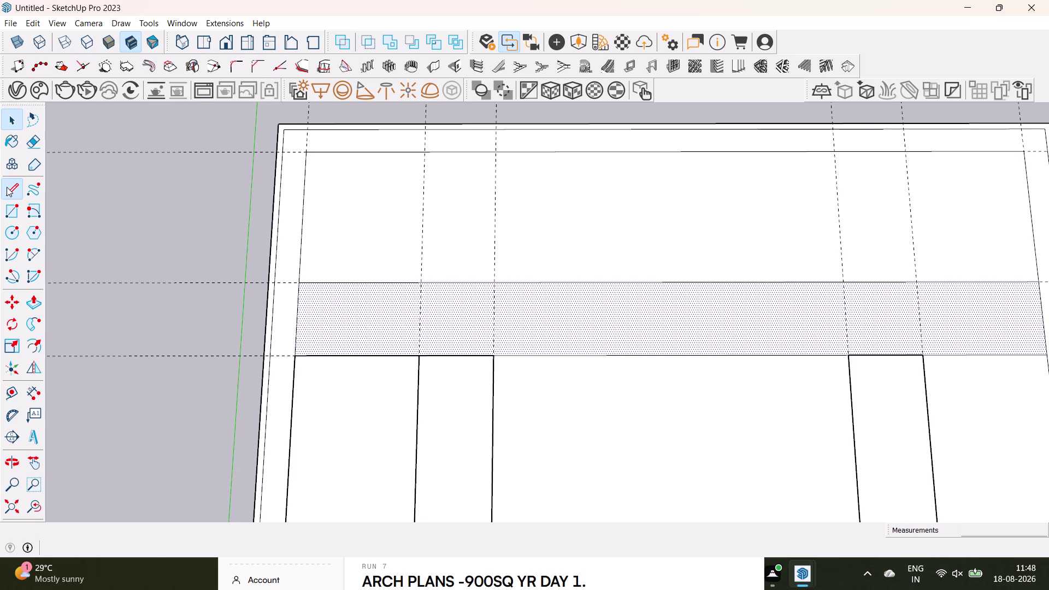
click(301, 281)
click(298, 353)
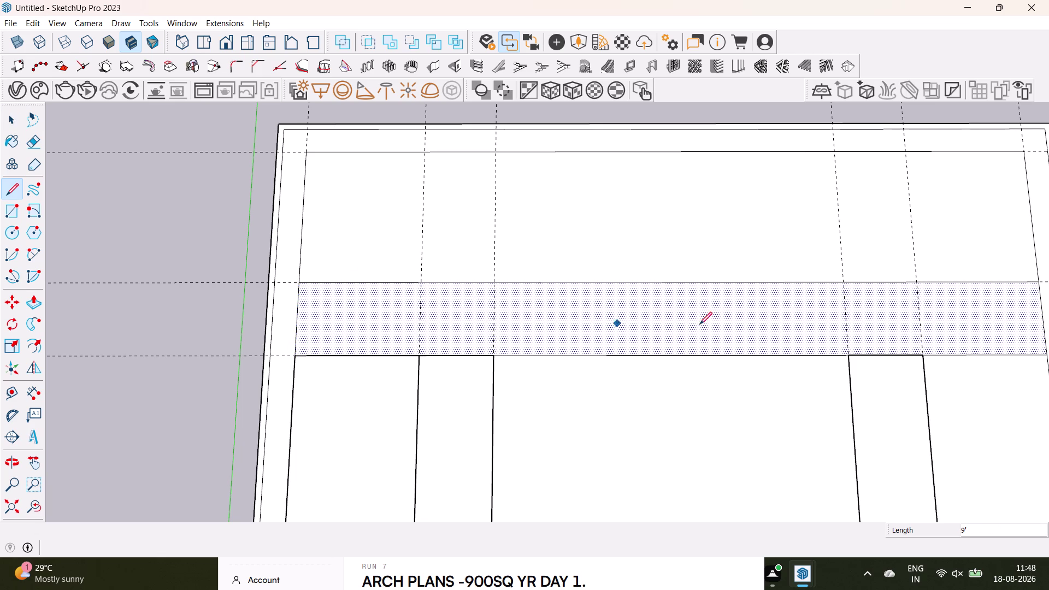
scroll(down, 3)
middle_drag(830, 337, 642, 353)
click(777, 310)
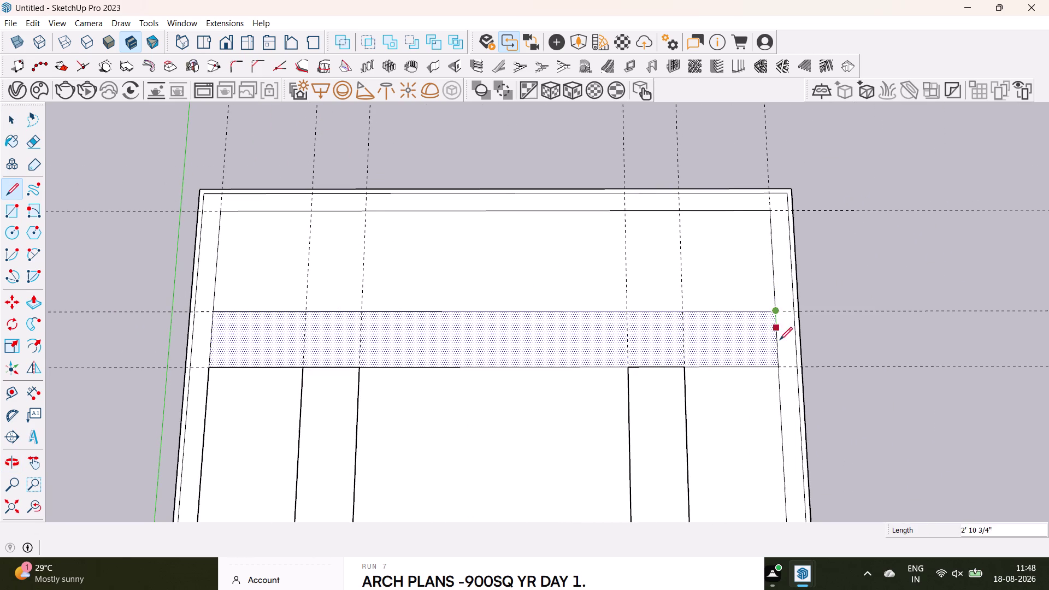
click(782, 366)
key(space)
Select the newly bounded horizontal strip to confirm it is its own face.
double_click(514, 332)
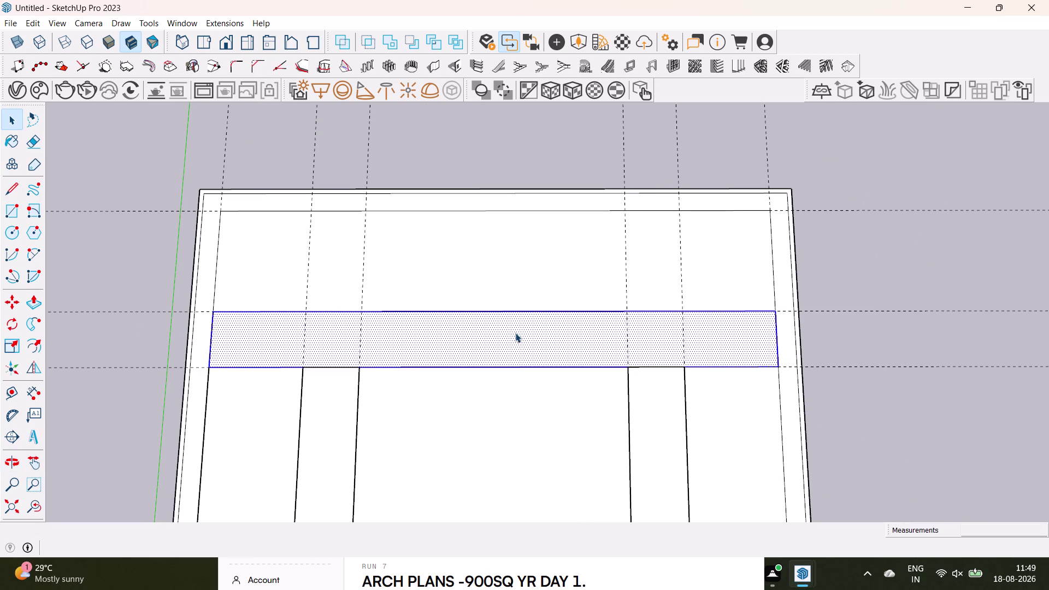
right_click(515, 334)
click(579, 437)
key(space)
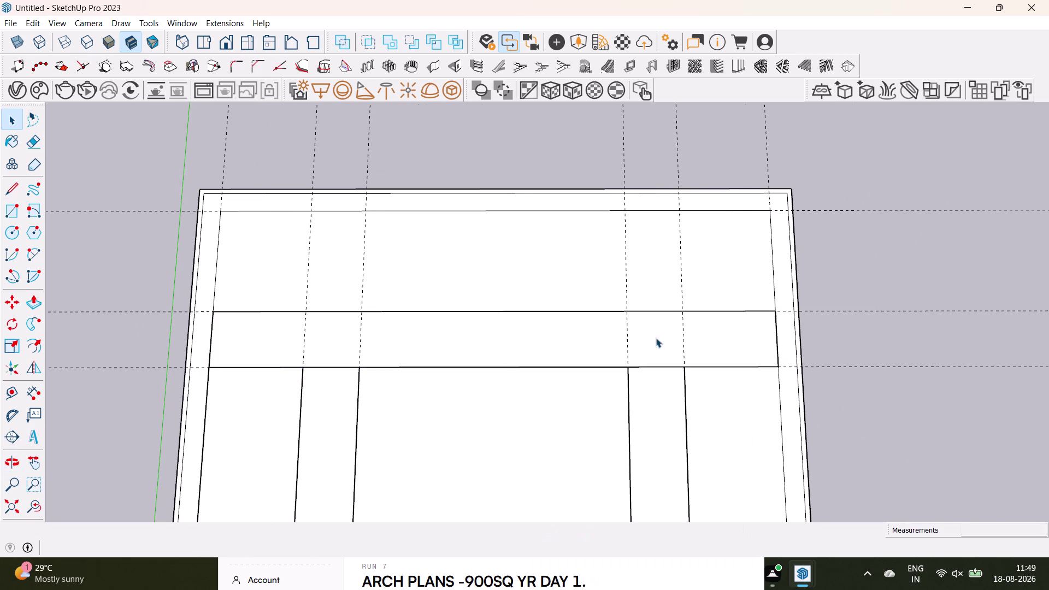
scroll(down, 3)
middle_drag(809, 354, 847, 258)
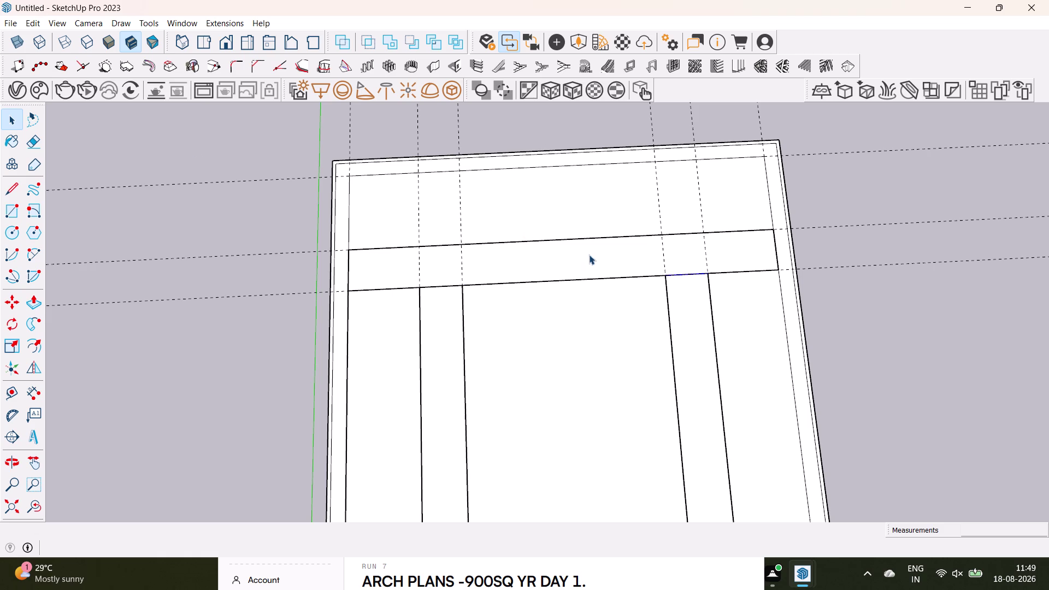
middle_drag(640, 263, 643, 170)
middle_drag(500, 366, 505, 356)
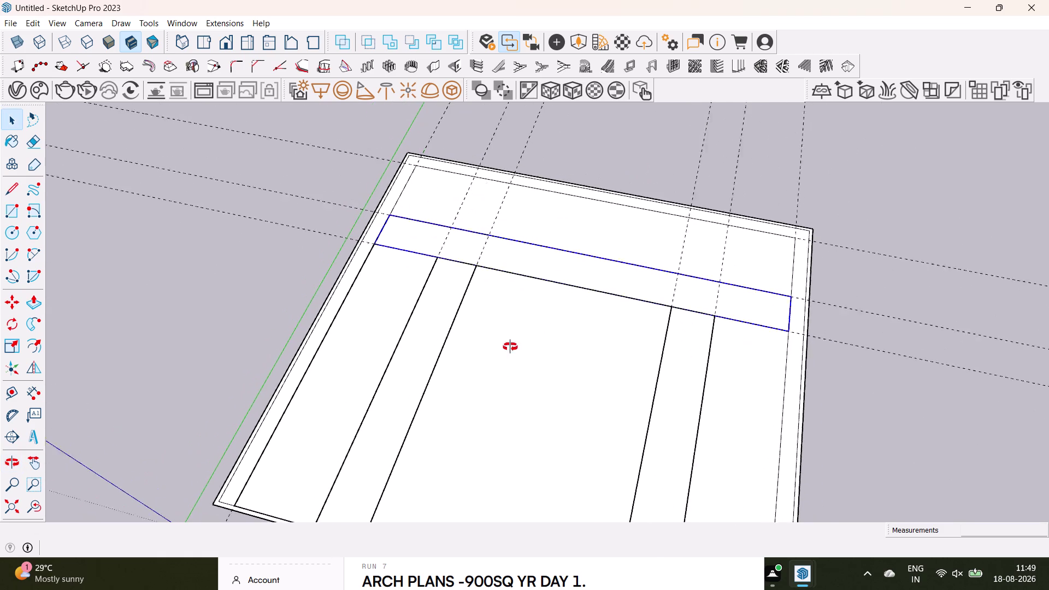
middle_drag(505, 356, 546, 225)
middle_drag(573, 293, 629, 404)
scroll(down, 3)
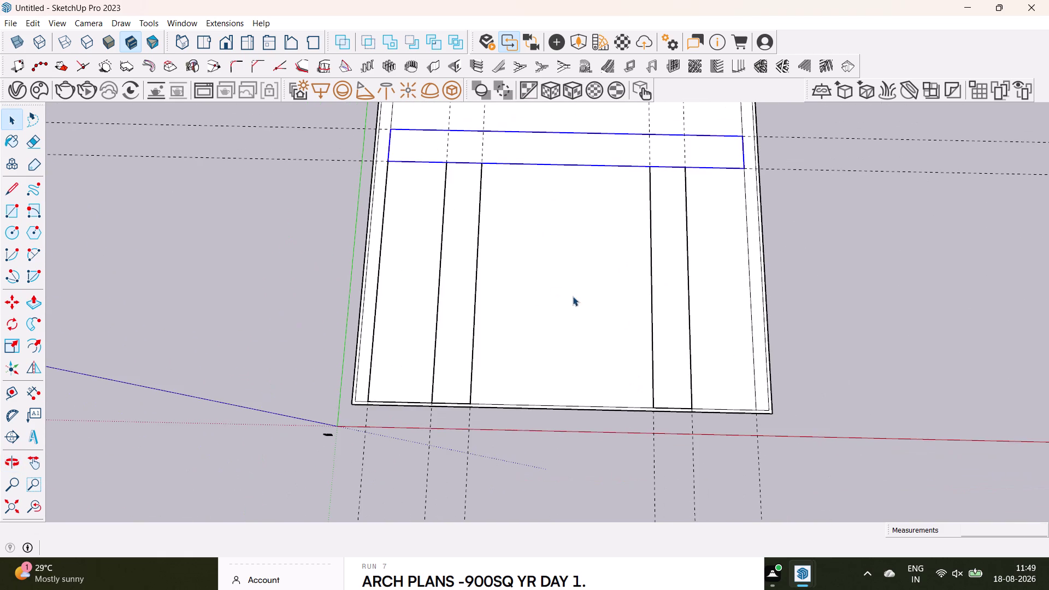
middle_drag(573, 296, 502, 484)
scroll(up, 3)
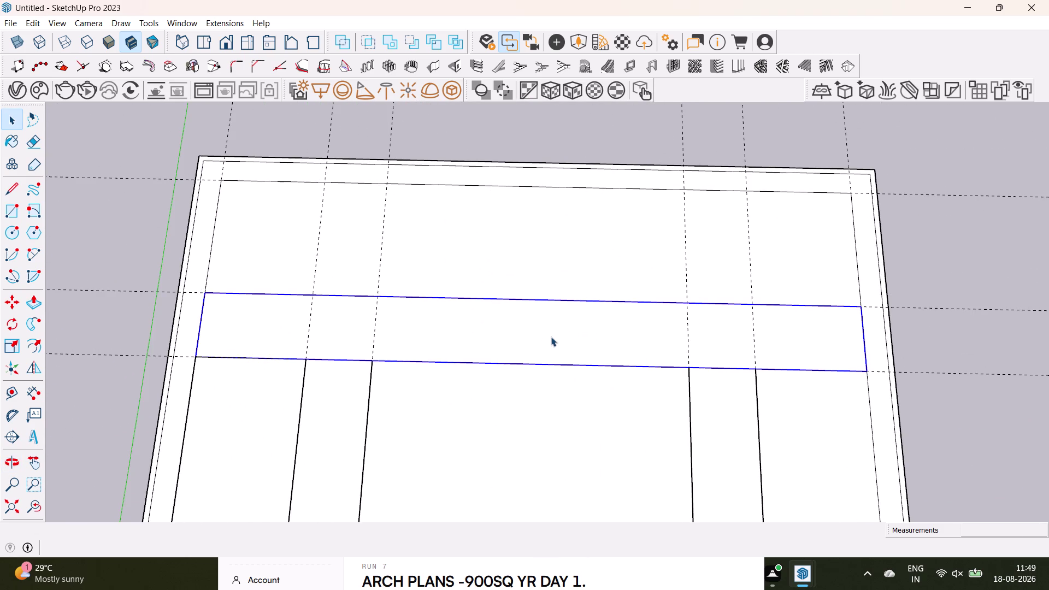